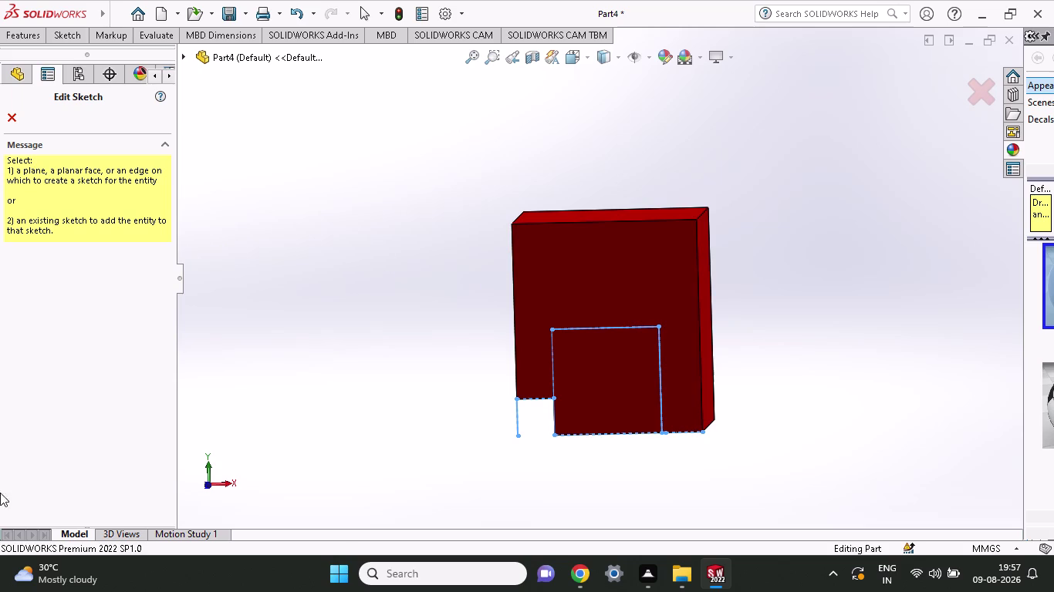
Orbit the block to inspect the corner notch from the side and underneath.
middle_drag(851, 356, 872, 354)
middle_click(873, 354)
middle_click(873, 363)
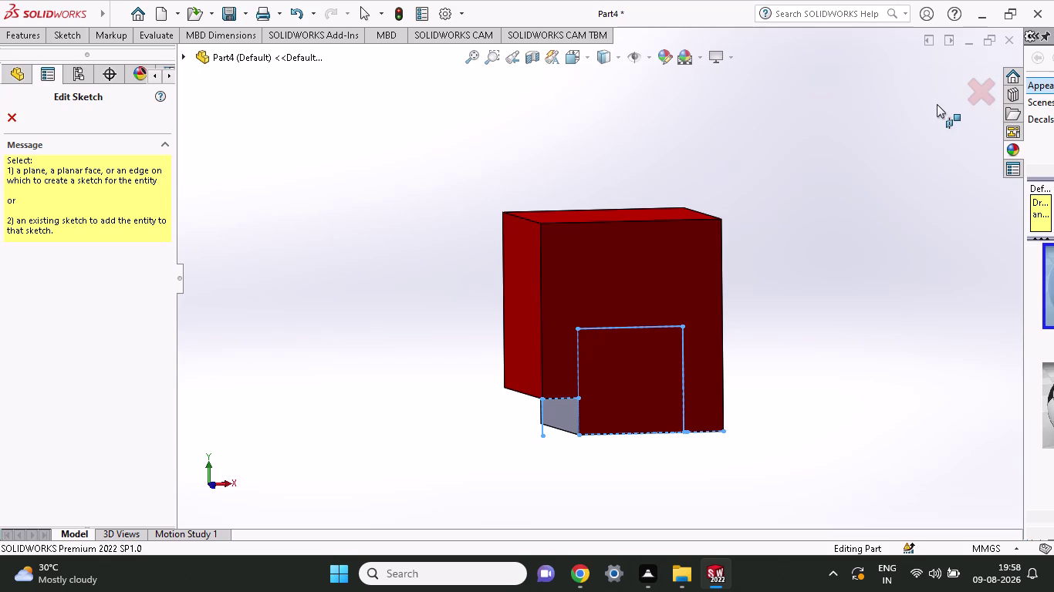
middle_drag(915, 101, 1004, 119)
scroll(up, 3)
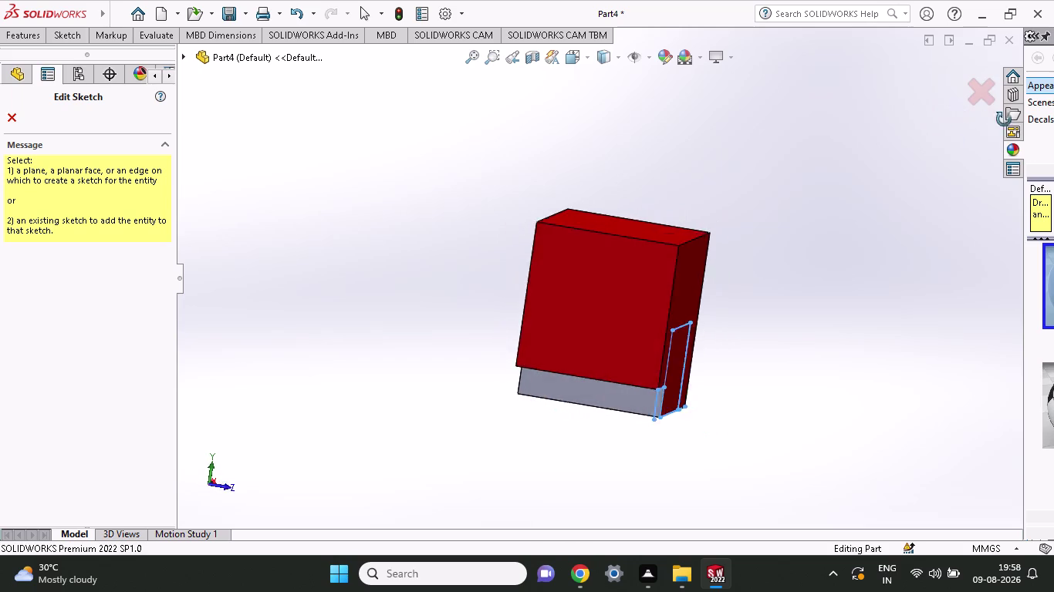
middle_drag(1004, 119, 908, 187)
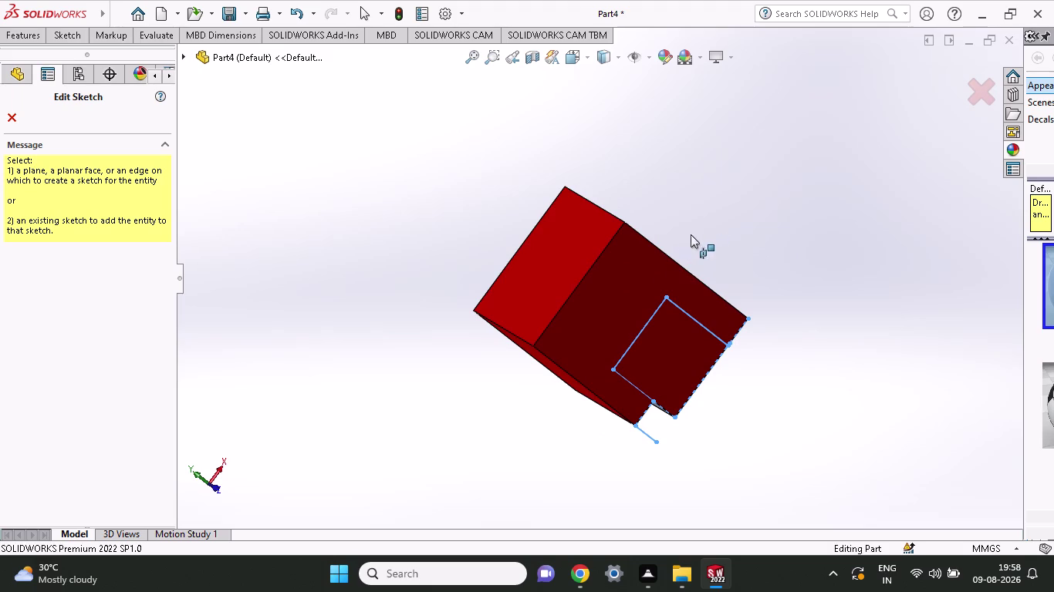
middle_drag(721, 206, 751, 133)
middle_drag(540, 236, 543, 210)
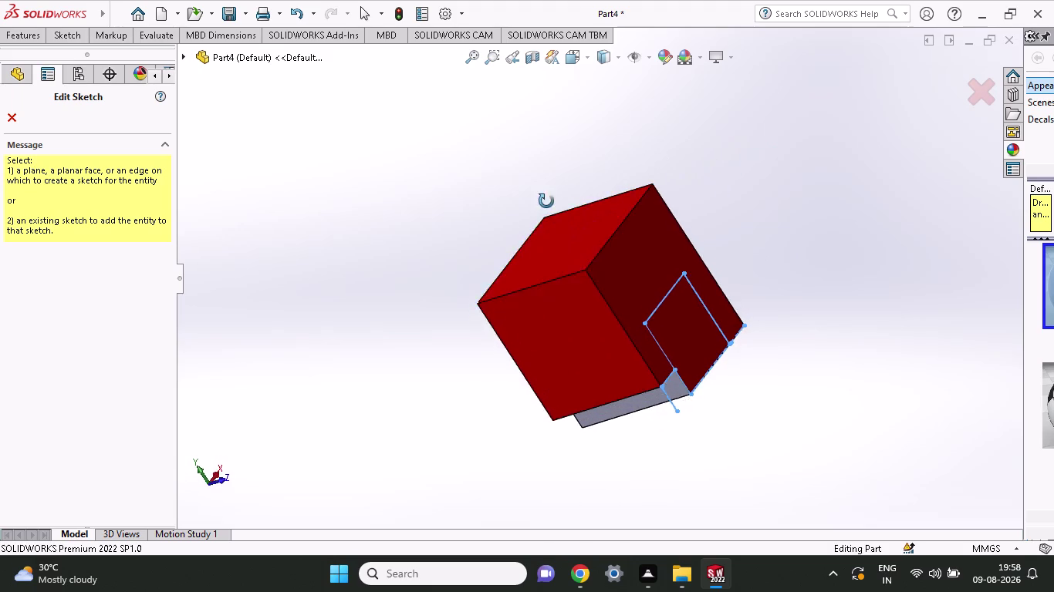
middle_drag(543, 210, 441, 186)
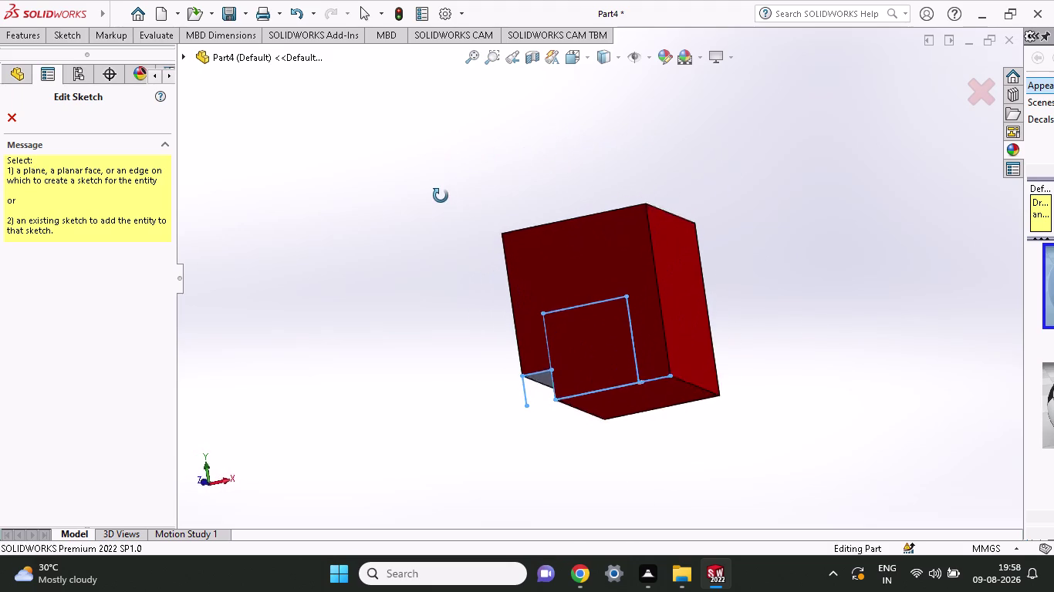
middle_drag(440, 186, 444, 226)
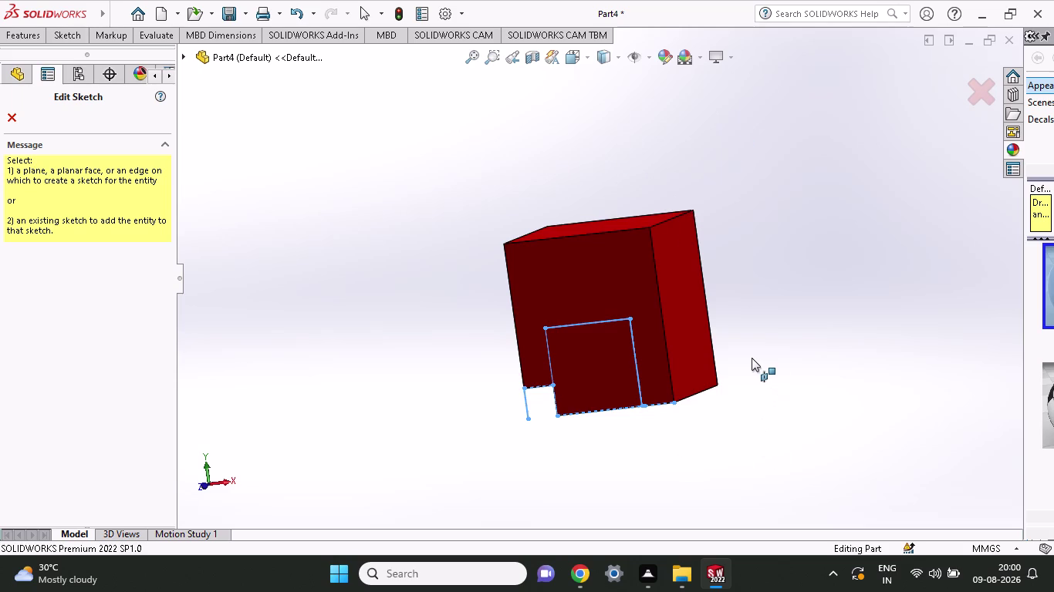
Return to a near-front view and cancel the pending Edit Sketch.
middle_drag(752, 358, 845, 308)
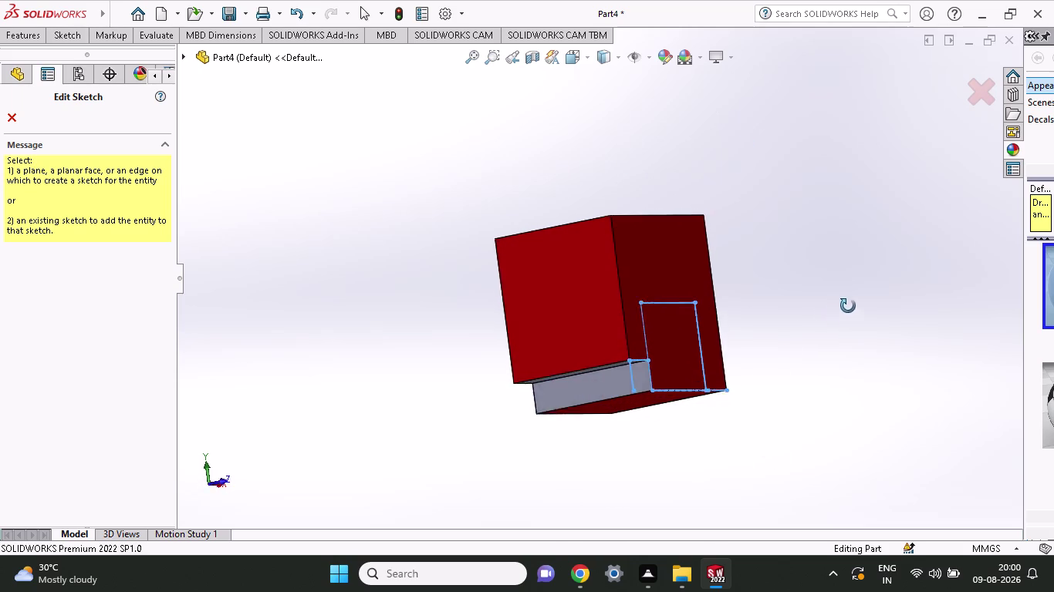
middle_drag(845, 308, 878, 292)
middle_drag(844, 303, 755, 354)
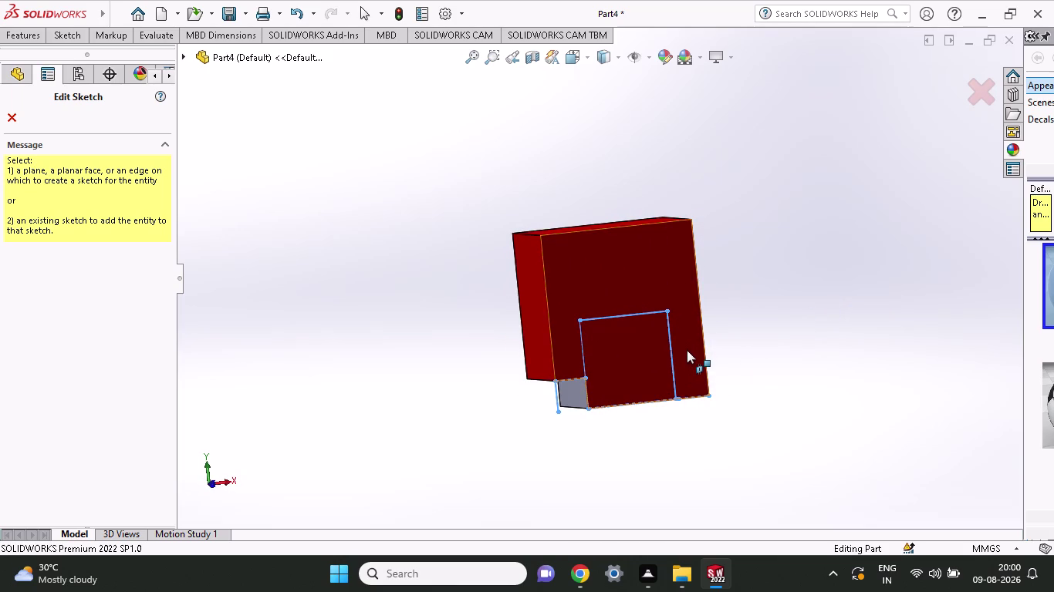
middle_drag(782, 339, 774, 340)
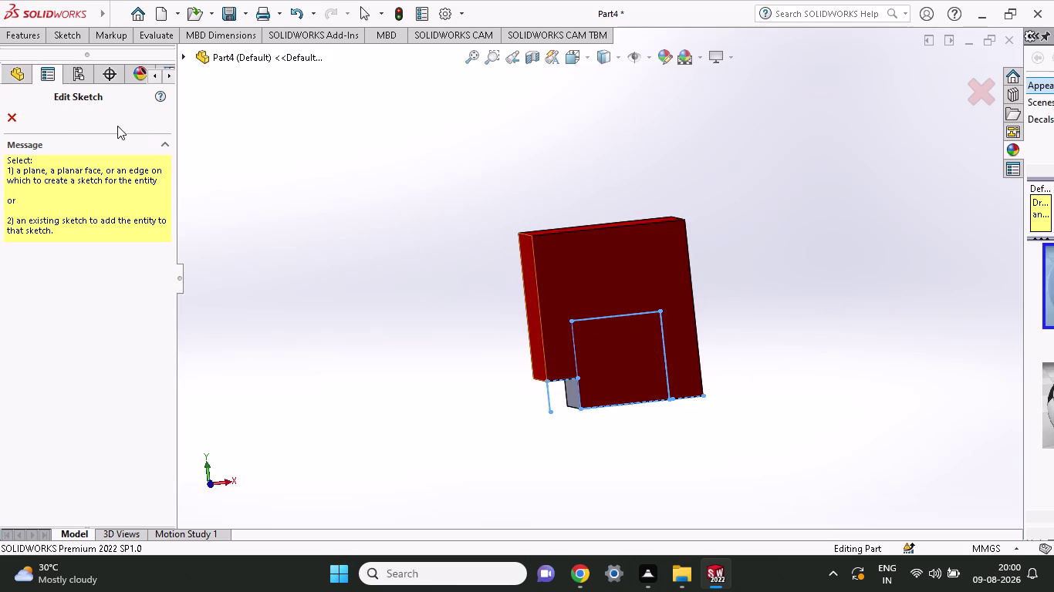
click(20, 118)
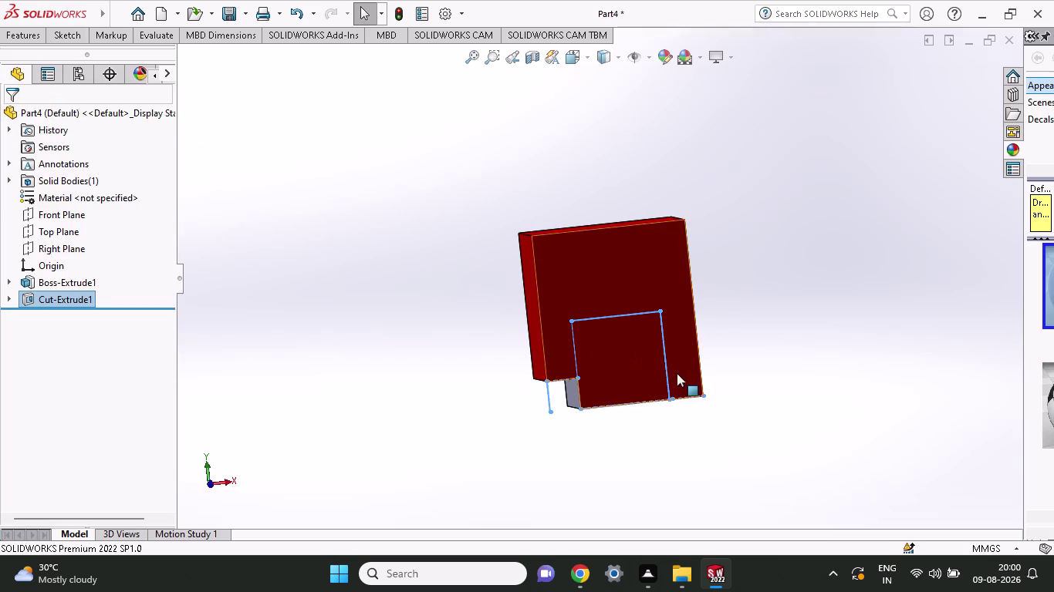
Sketch on the block's front face and start a line at its bottom-right corner.
click(677, 373)
click(746, 328)
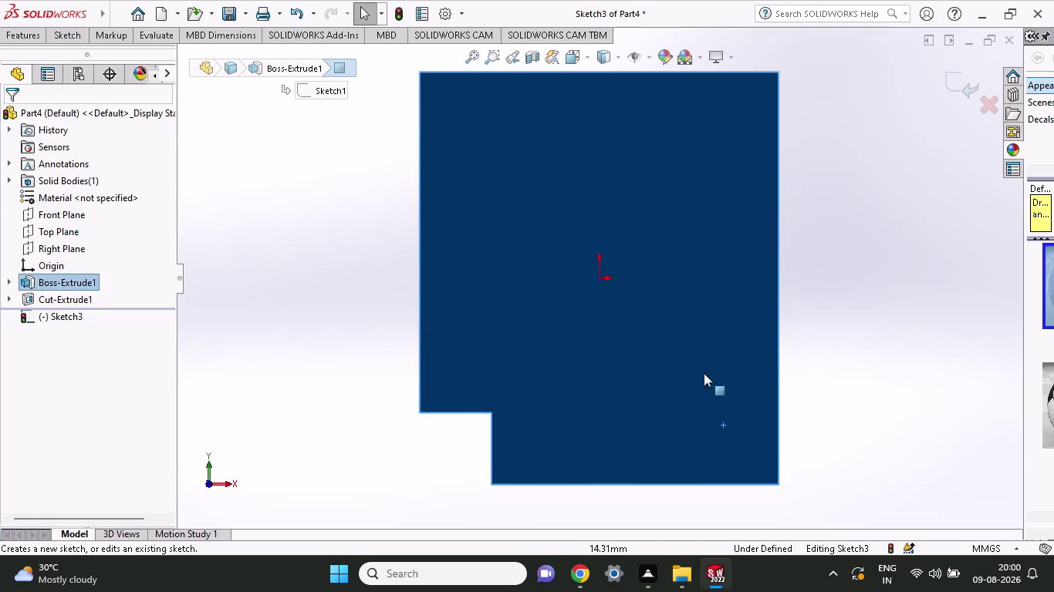
click(75, 35)
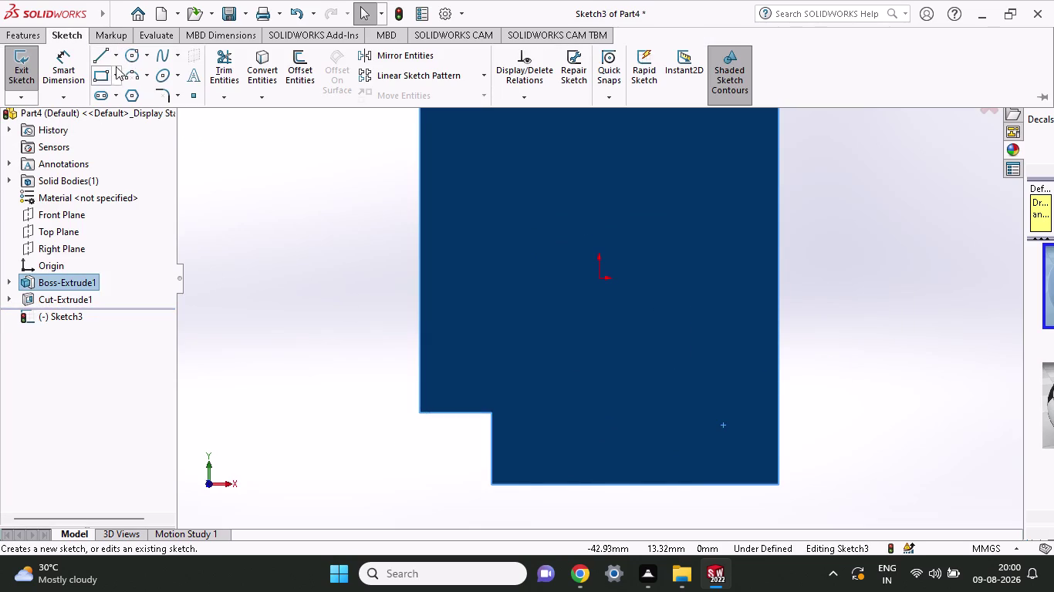
click(101, 50)
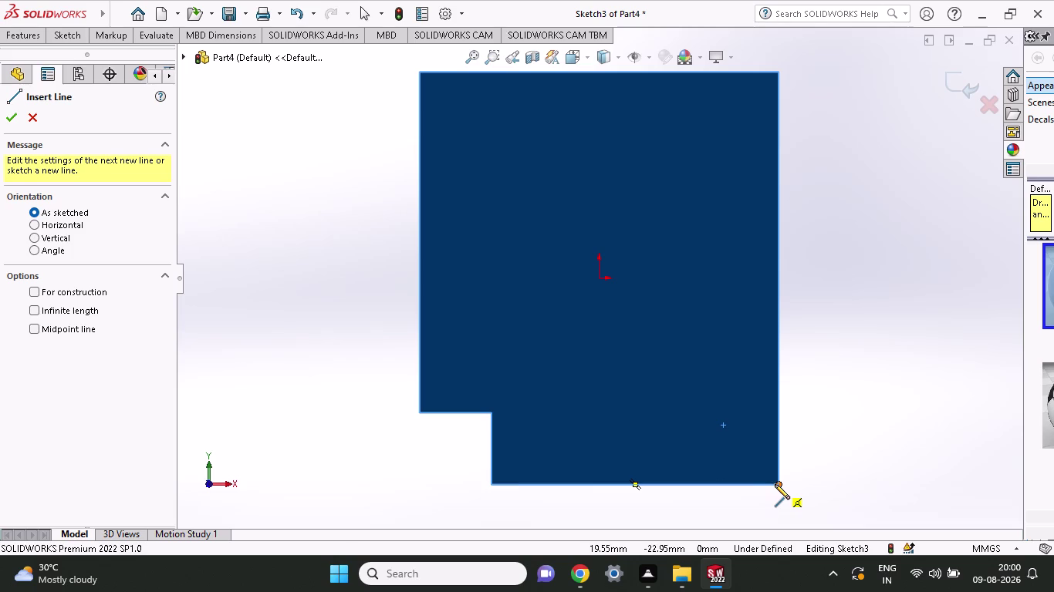
click(775, 484)
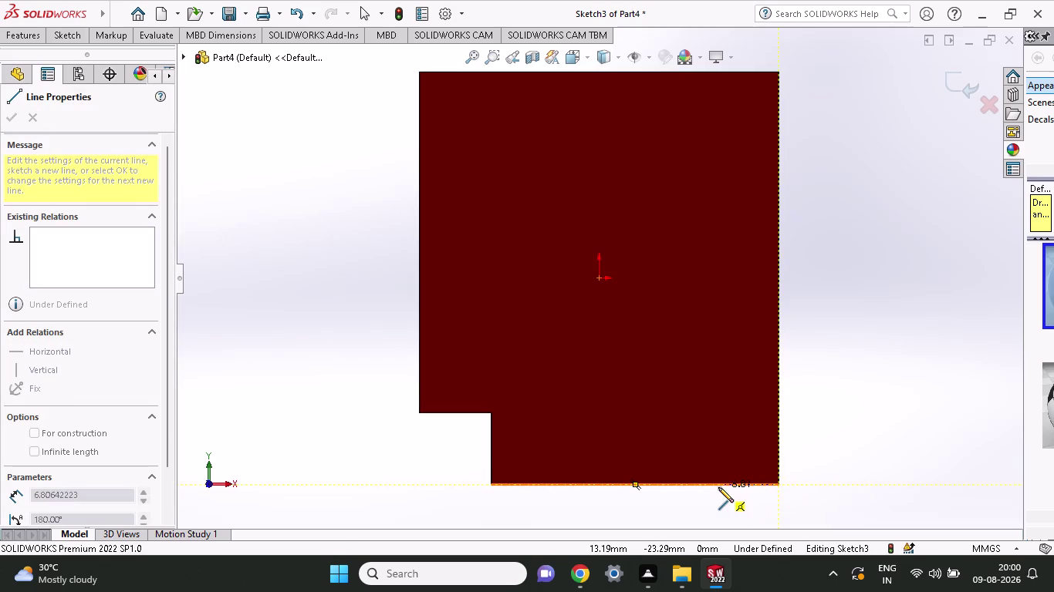
Draw a short line leftward along the bottom edge from the right corner.
click(719, 483)
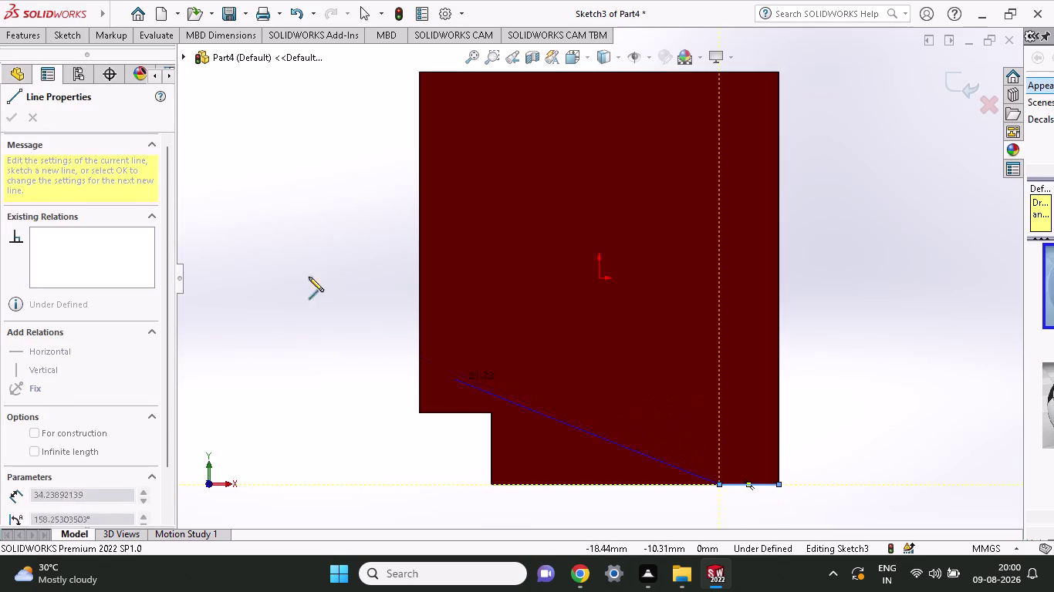
click(69, 37)
click(61, 67)
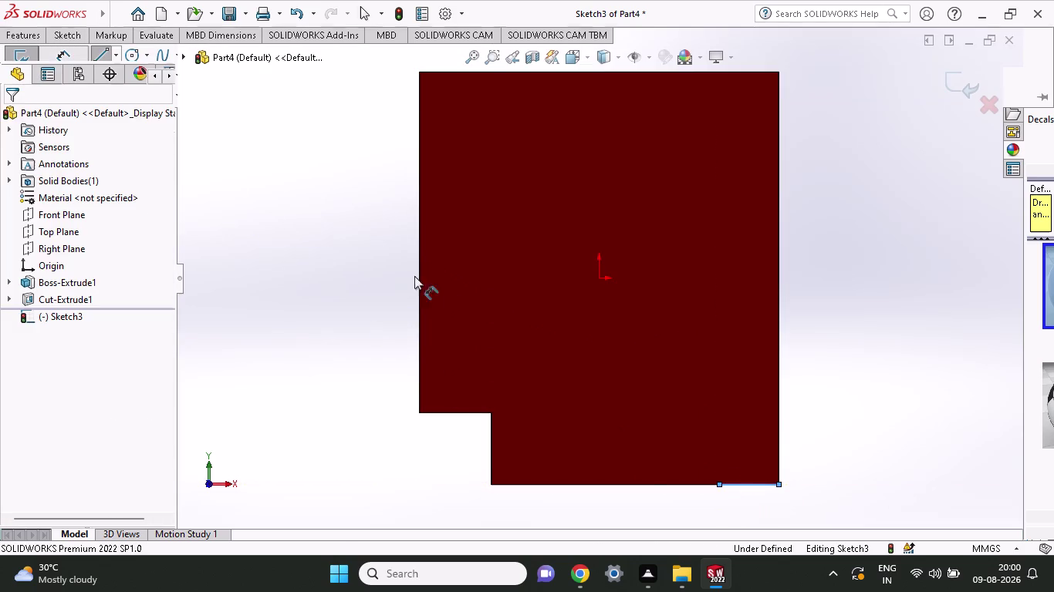
Dimension the short bottom line to 8 mm.
click(717, 482)
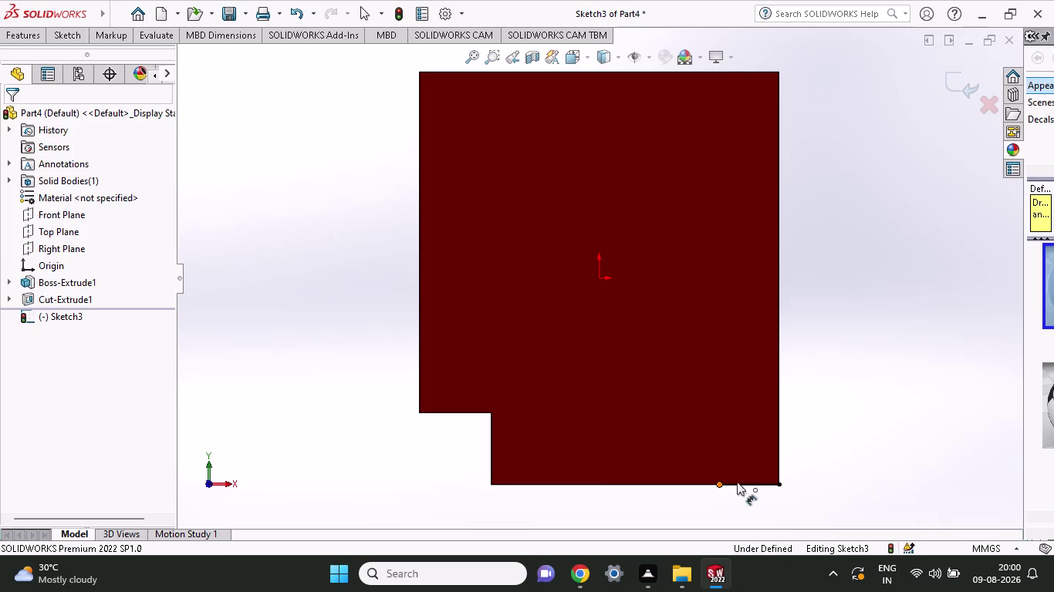
click(776, 483)
click(772, 513)
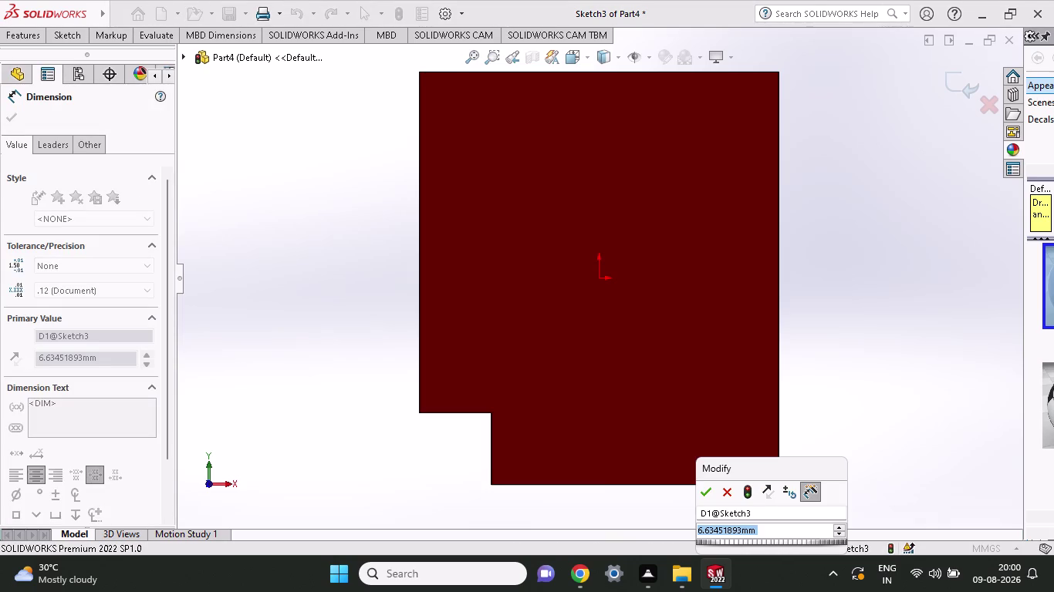
key(8)
key(Return)
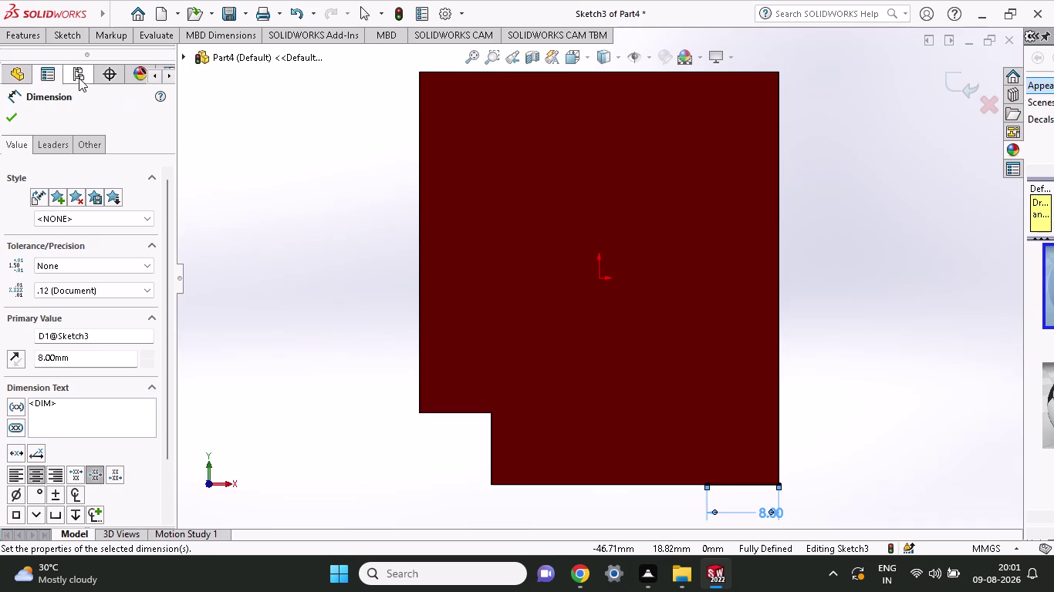
click(64, 42)
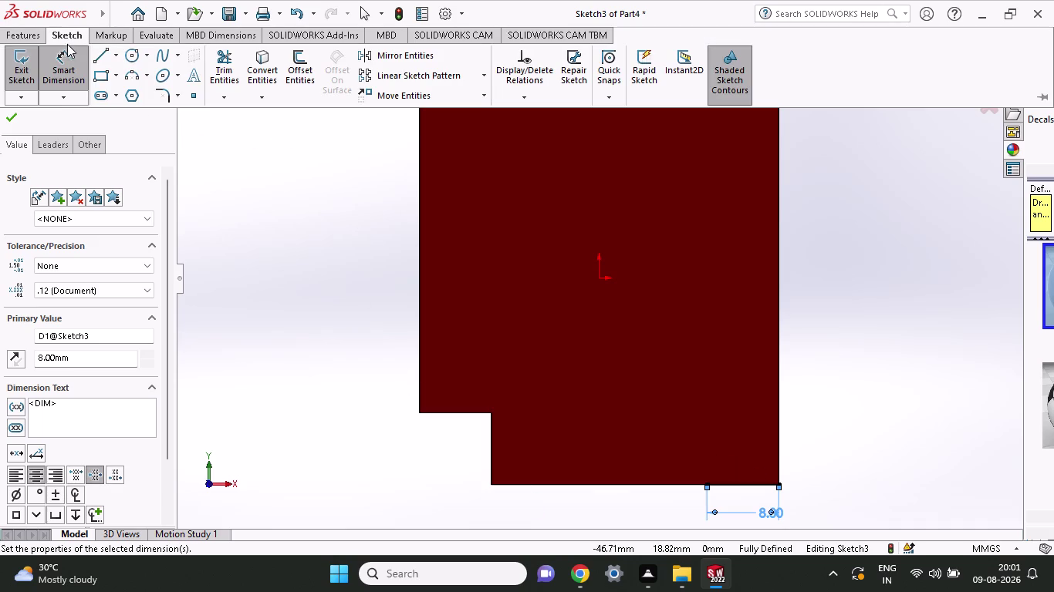
click(91, 53)
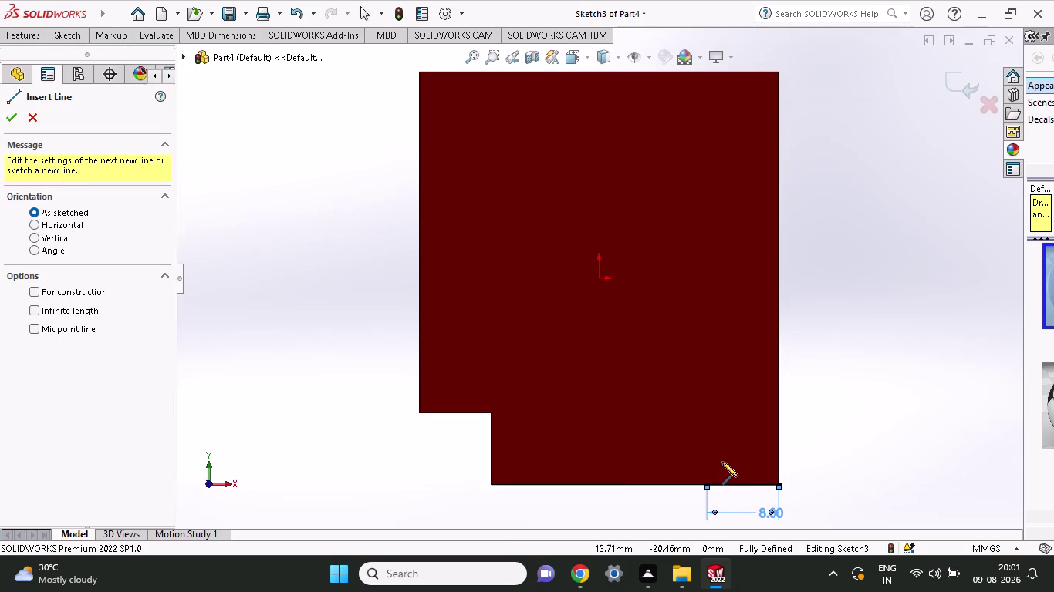
Draw the square's left vertical side and its top edge to the block's right edge.
click(707, 482)
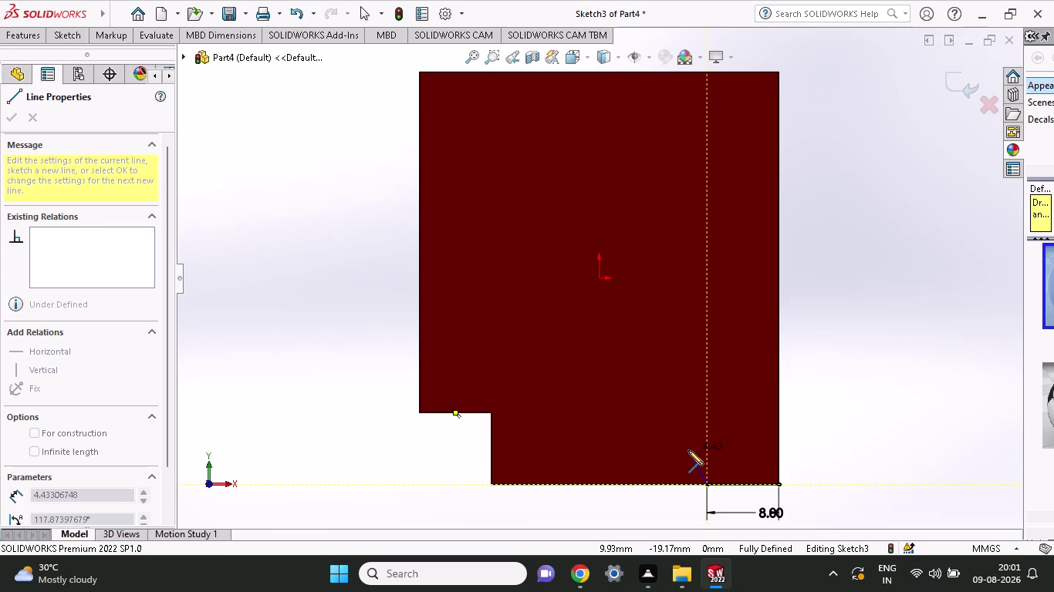
click(710, 415)
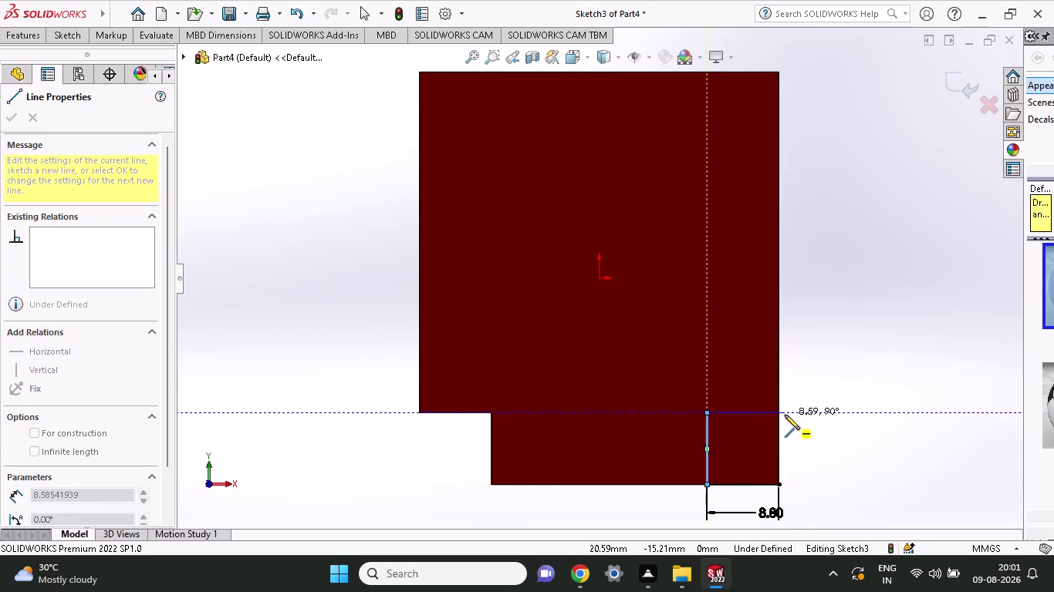
click(779, 415)
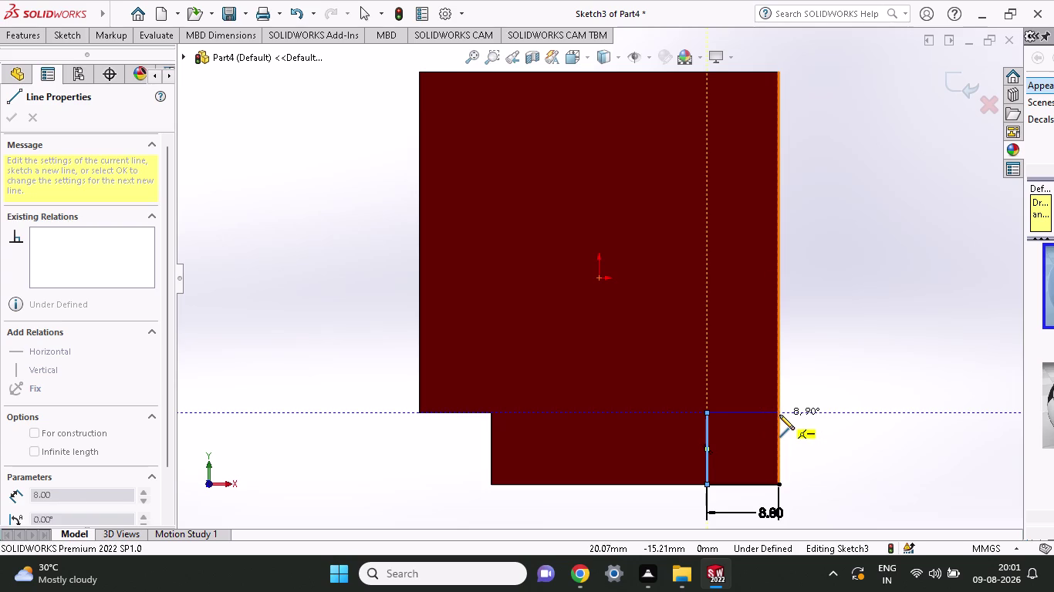
right_click(813, 430)
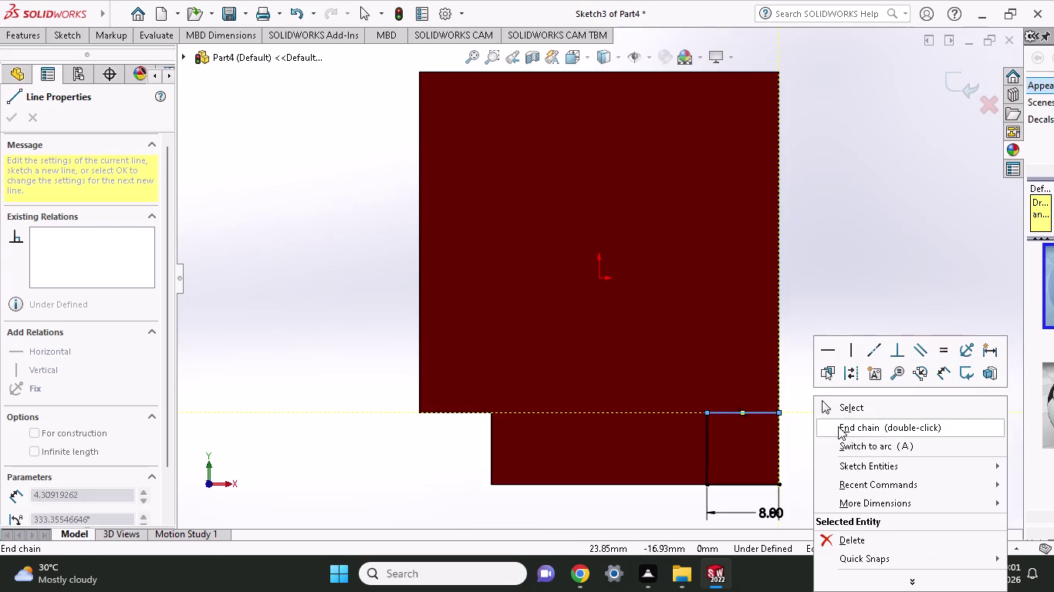
click(836, 413)
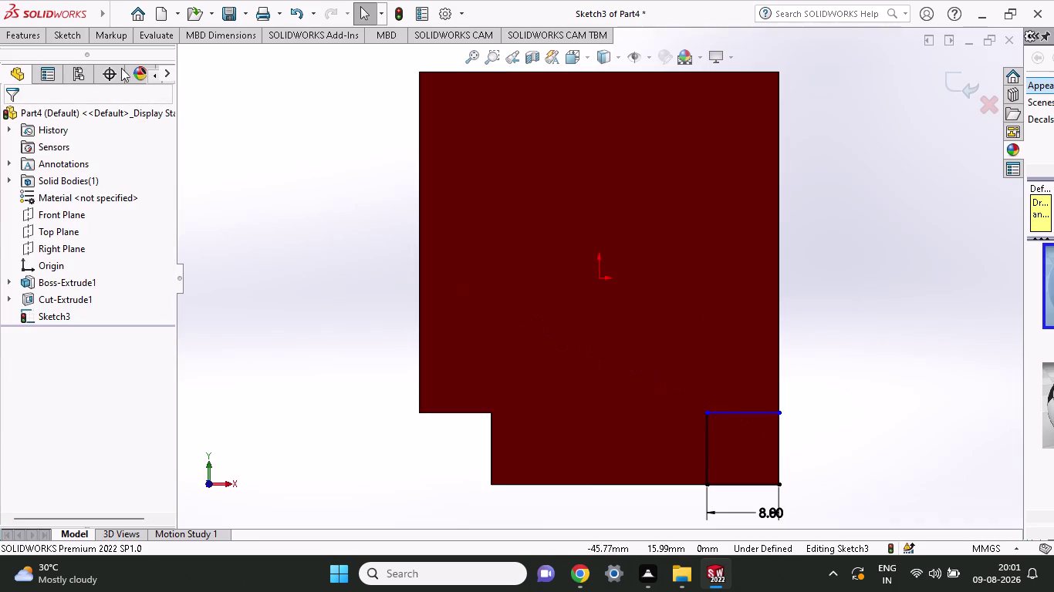
click(84, 38)
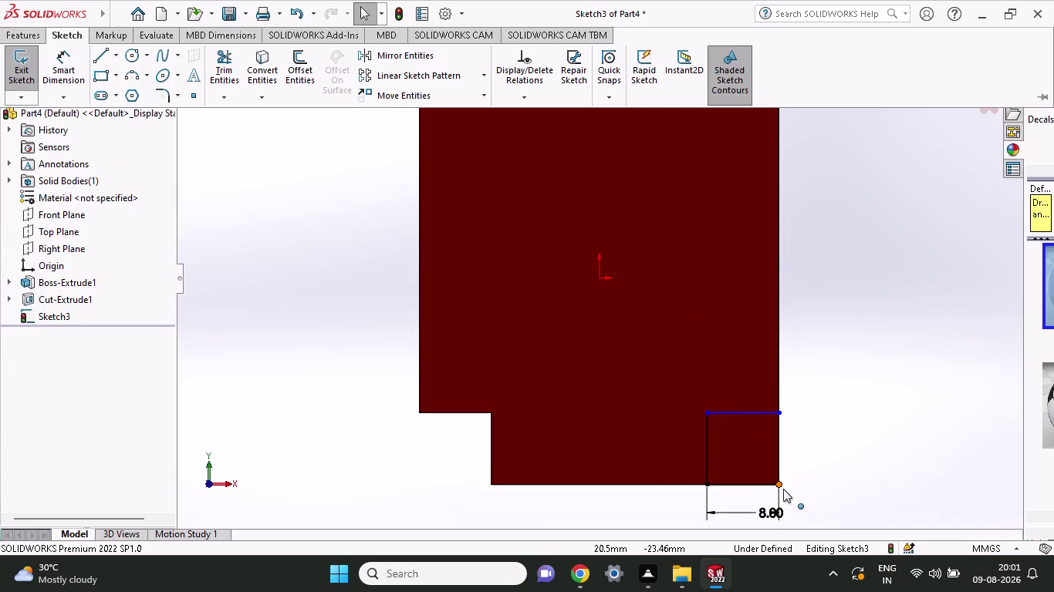
click(106, 61)
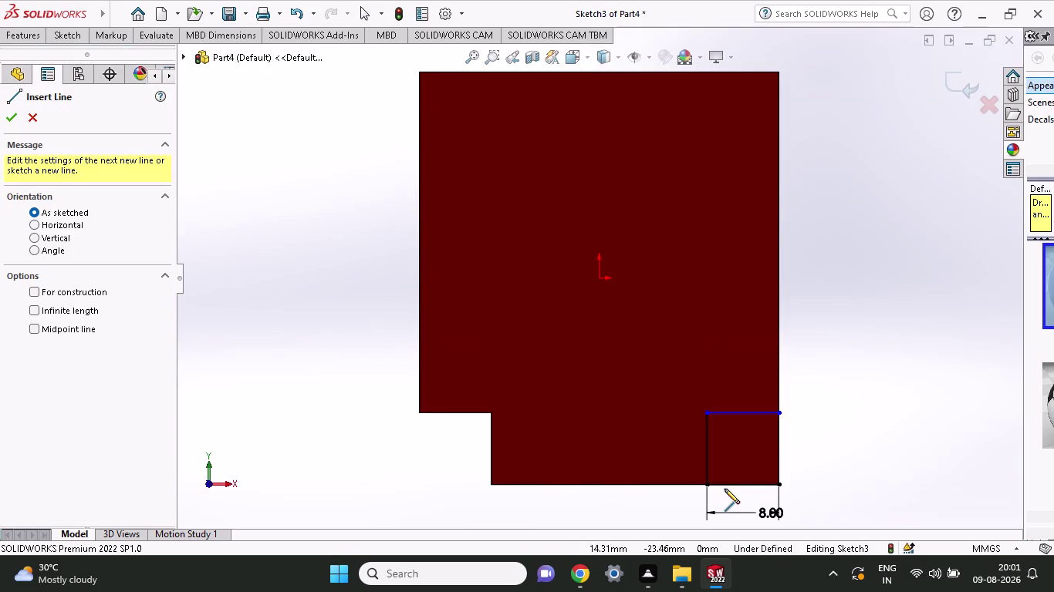
Close the square with a right vertical line along the block's edge.
click(776, 486)
click(779, 412)
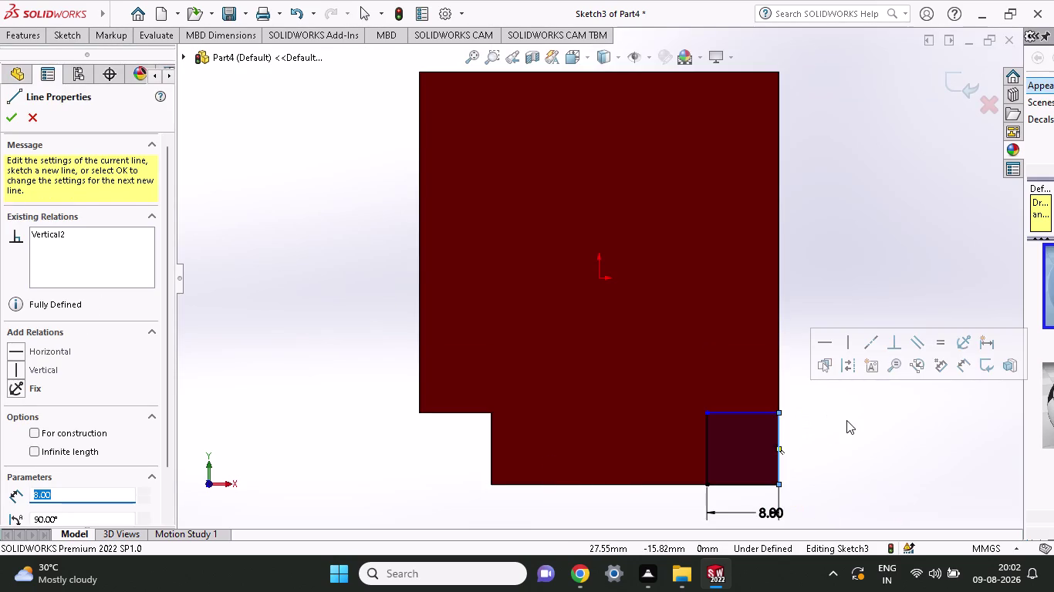
click(86, 40)
click(55, 69)
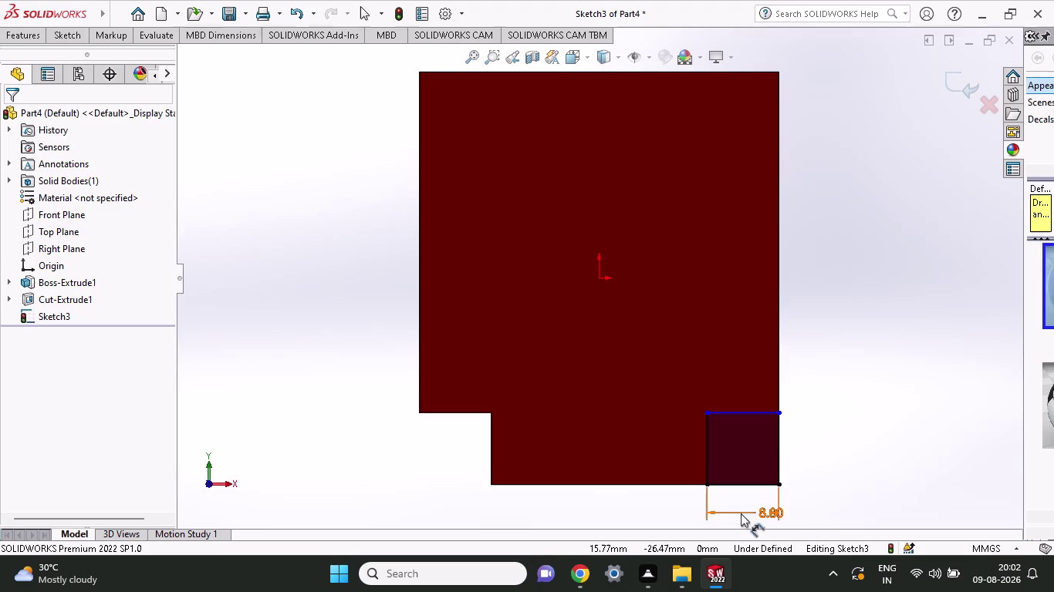
click(776, 486)
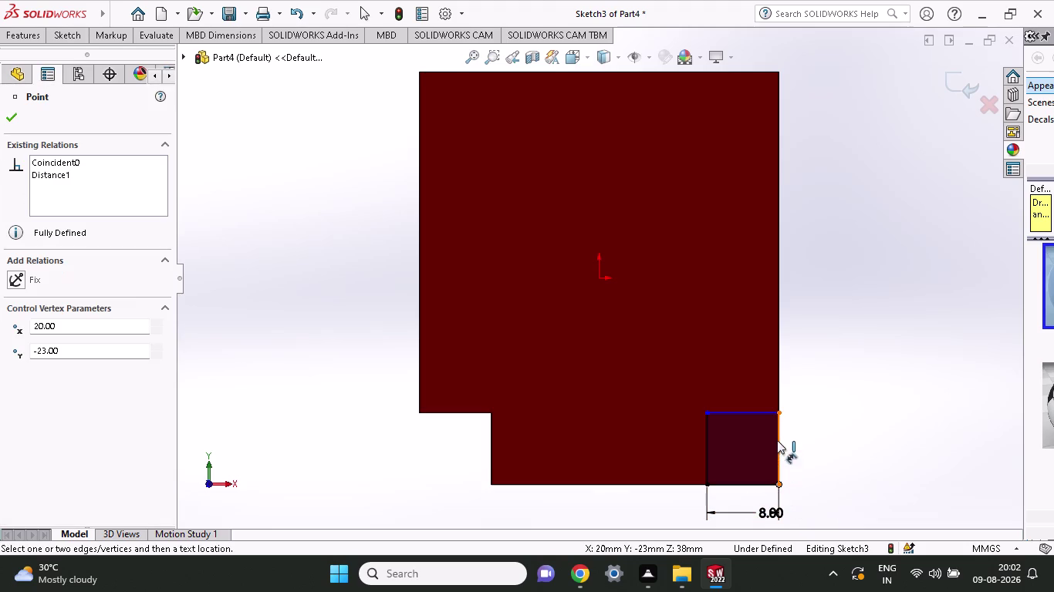
Dimension the corner square's right side to 8 mm high, fully defining Sketch3.
click(776, 414)
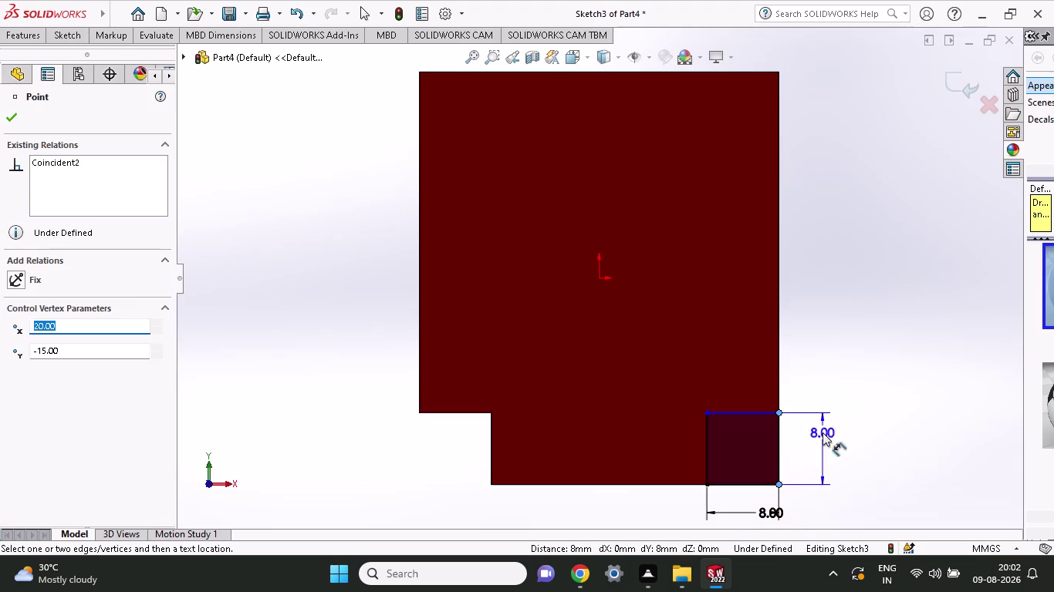
click(821, 461)
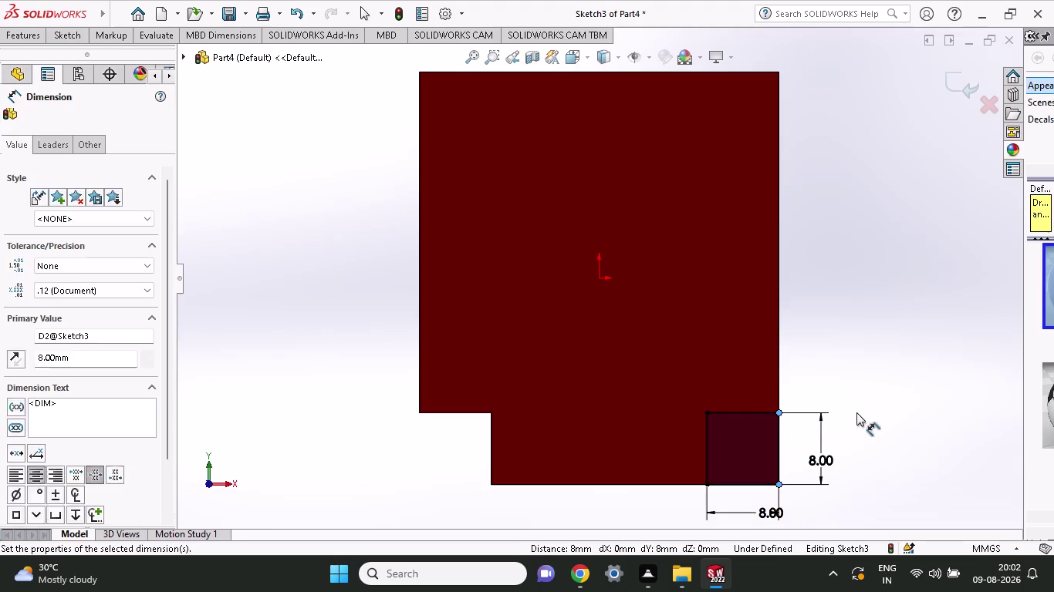
click(753, 442)
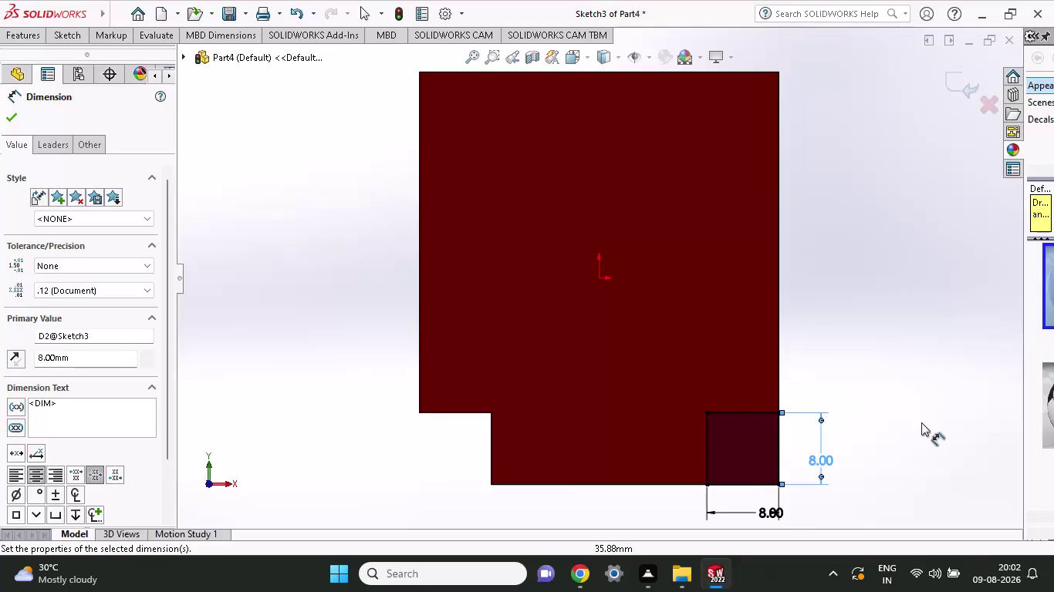
click(33, 44)
click(34, 34)
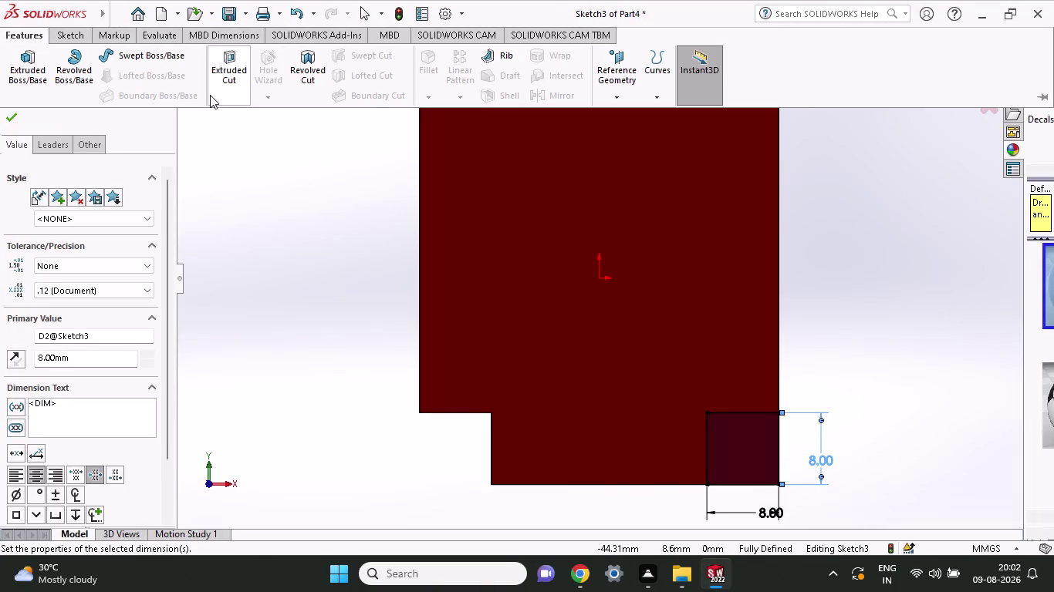
Extrude-cut the 8 mm corner square Through All, creating Cut-Extrude2.
click(219, 67)
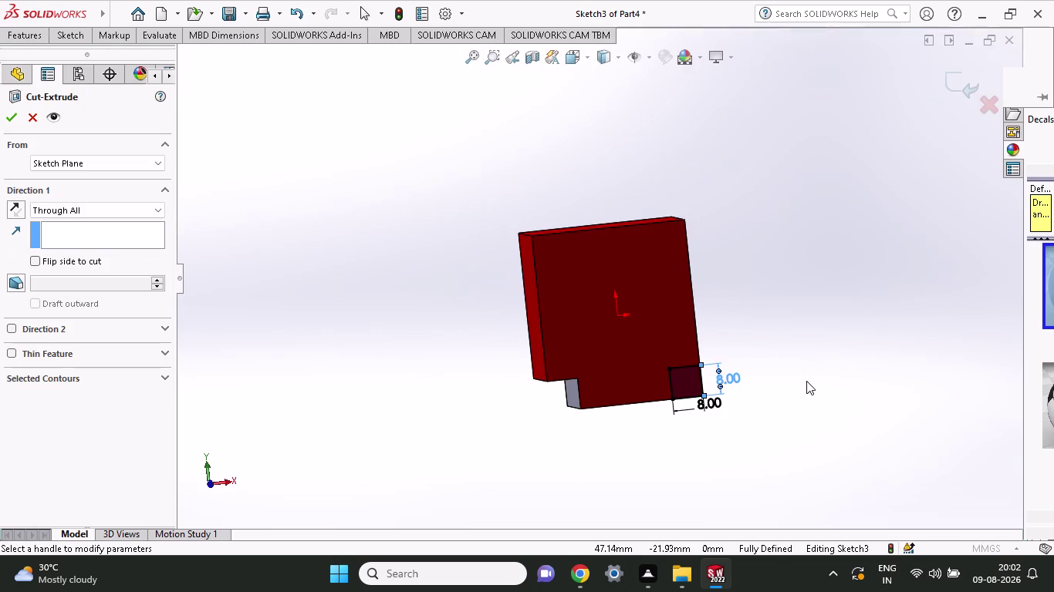
middle_drag(806, 378, 653, 445)
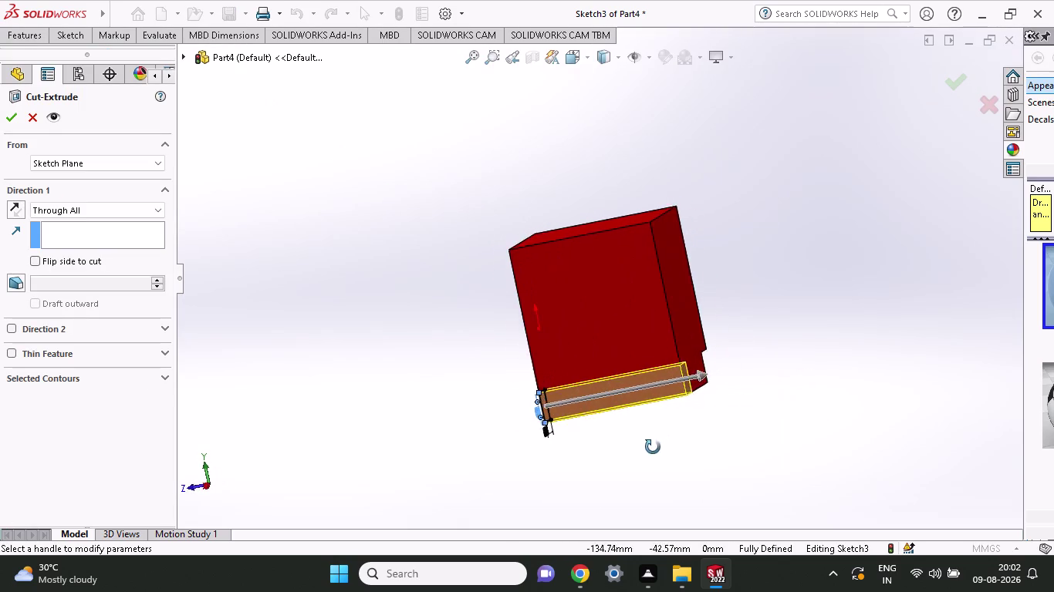
middle_drag(653, 445, 649, 451)
scroll(up, 3)
drag(667, 371, 872, 348)
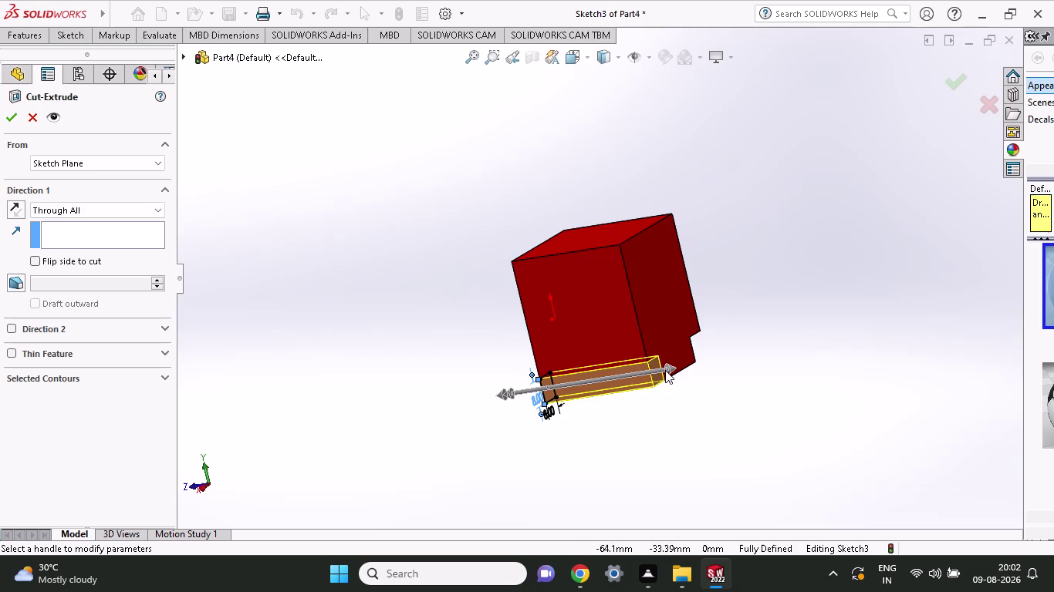
drag(665, 370, 882, 368)
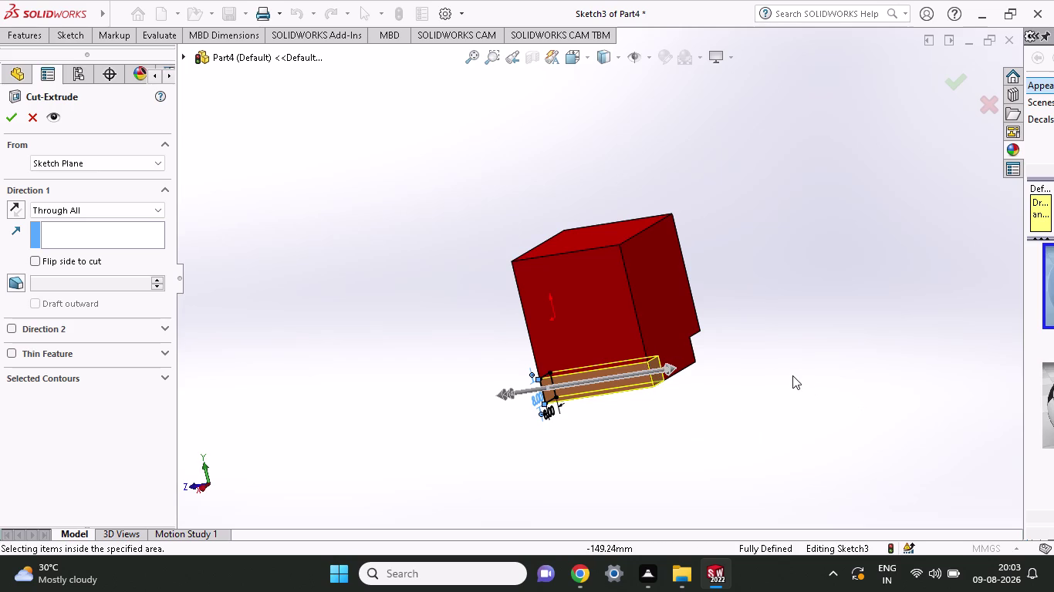
middle_drag(810, 367, 957, 333)
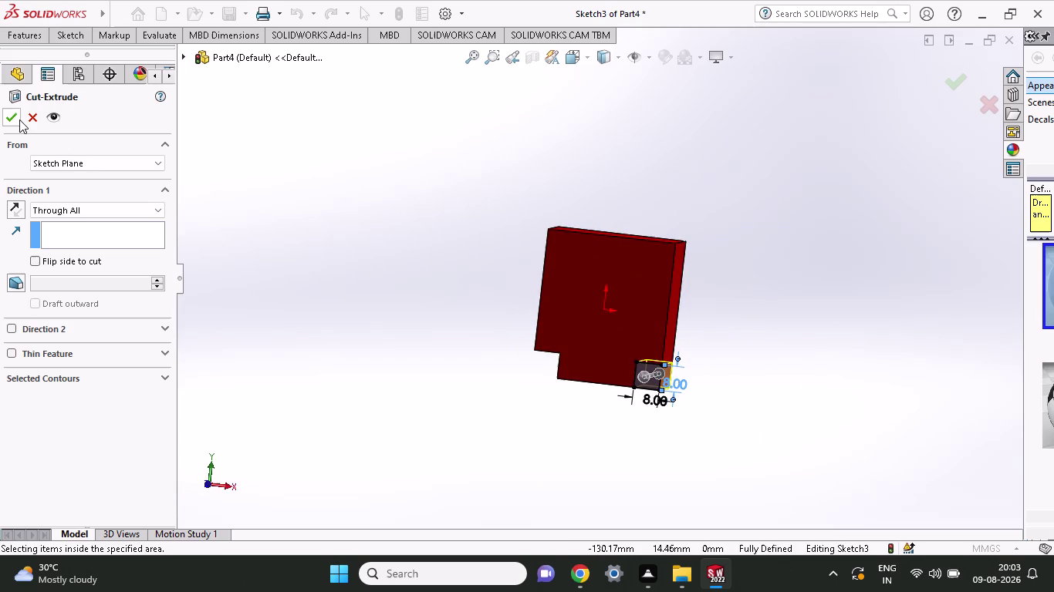
click(20, 120)
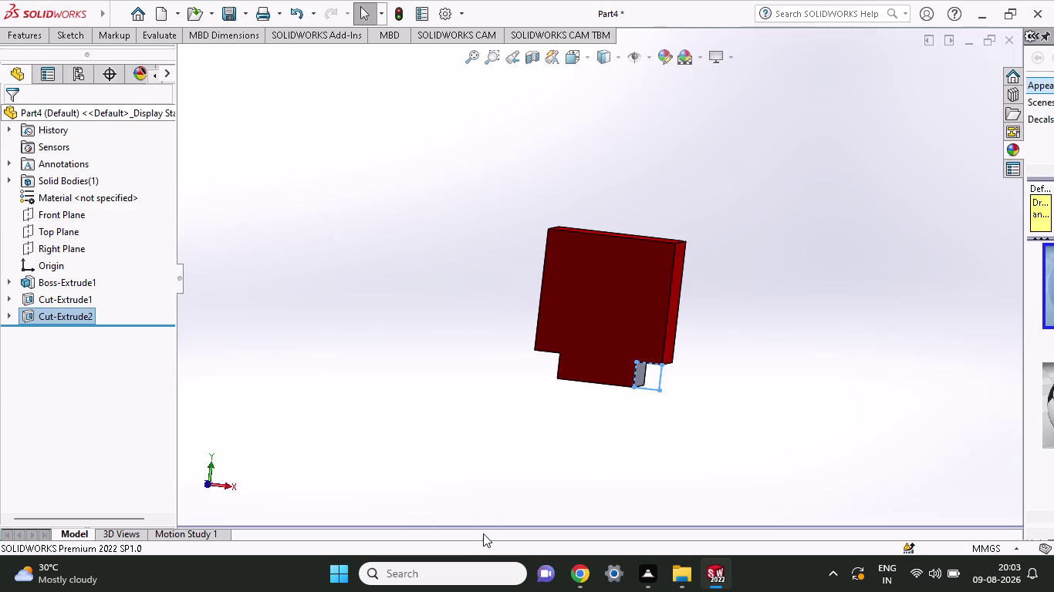
middle_drag(671, 423, 672, 414)
scroll(up, 3)
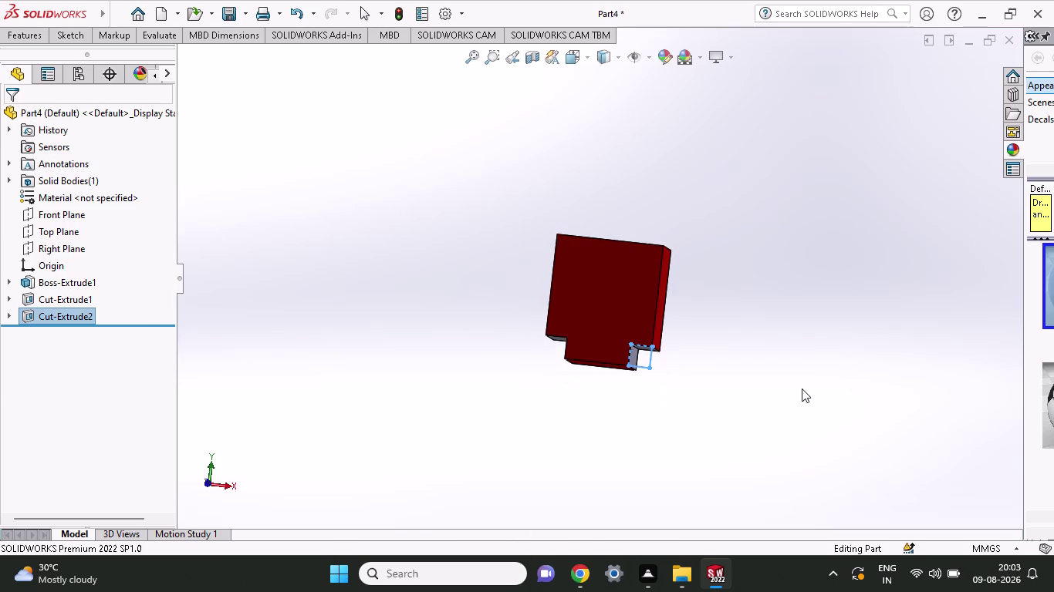
middle_drag(802, 389, 801, 390)
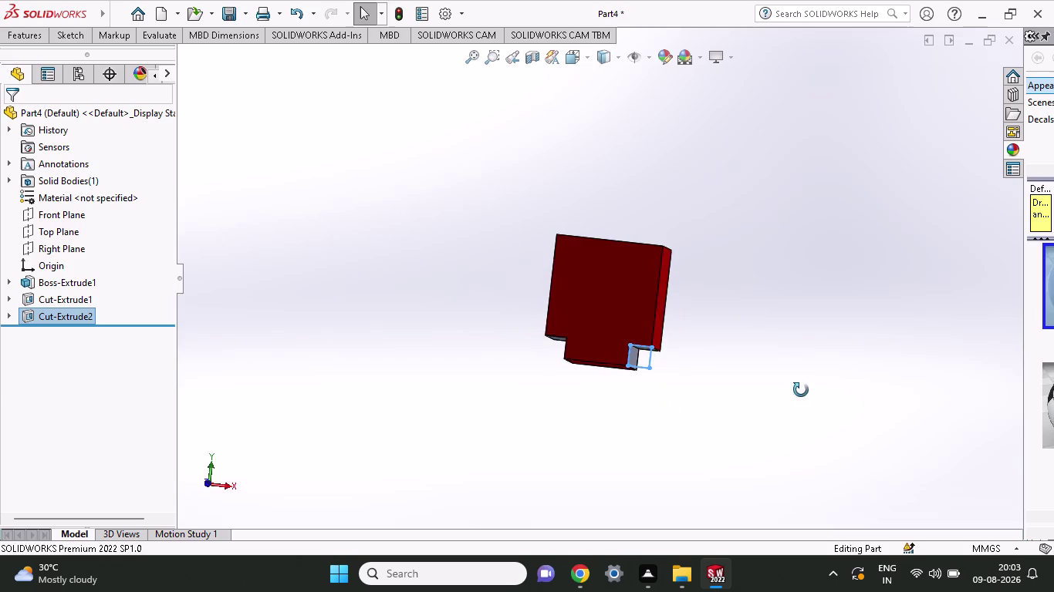
middle_drag(801, 391, 737, 382)
middle_click(737, 381)
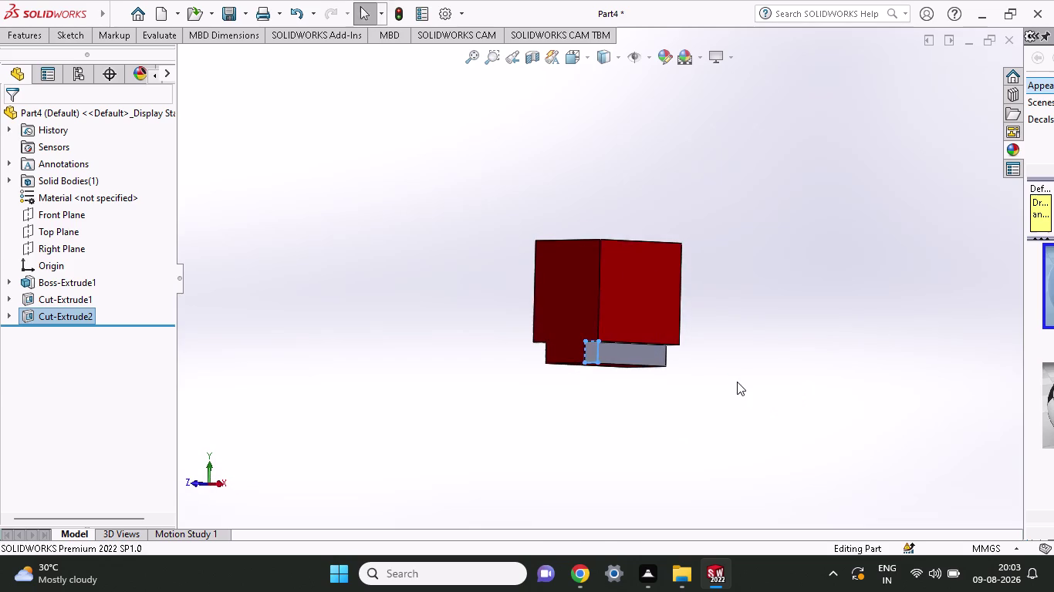
middle_drag(737, 382, 757, 382)
middle_click(758, 382)
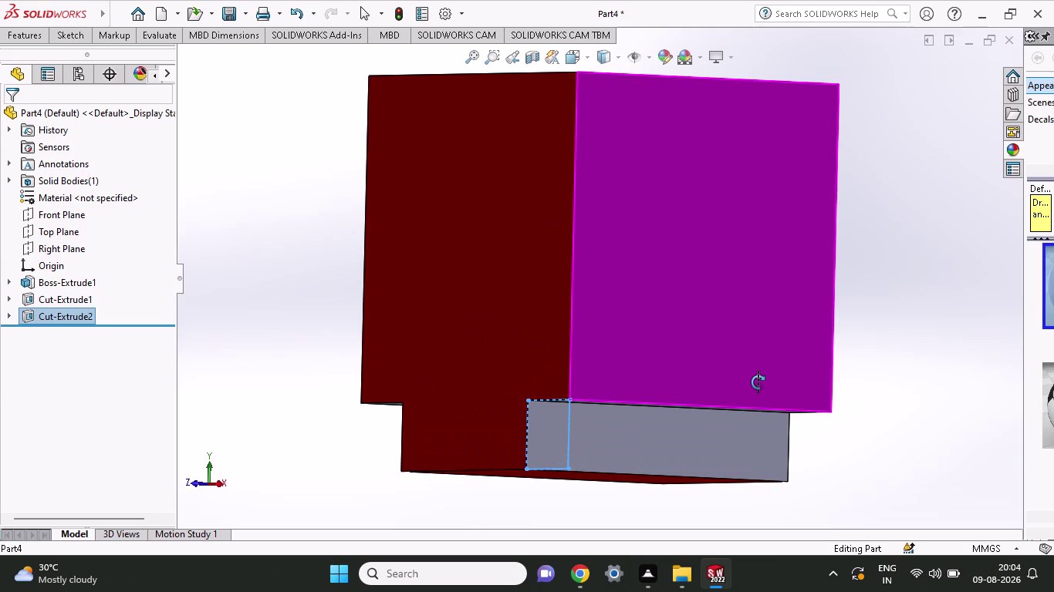
click(896, 443)
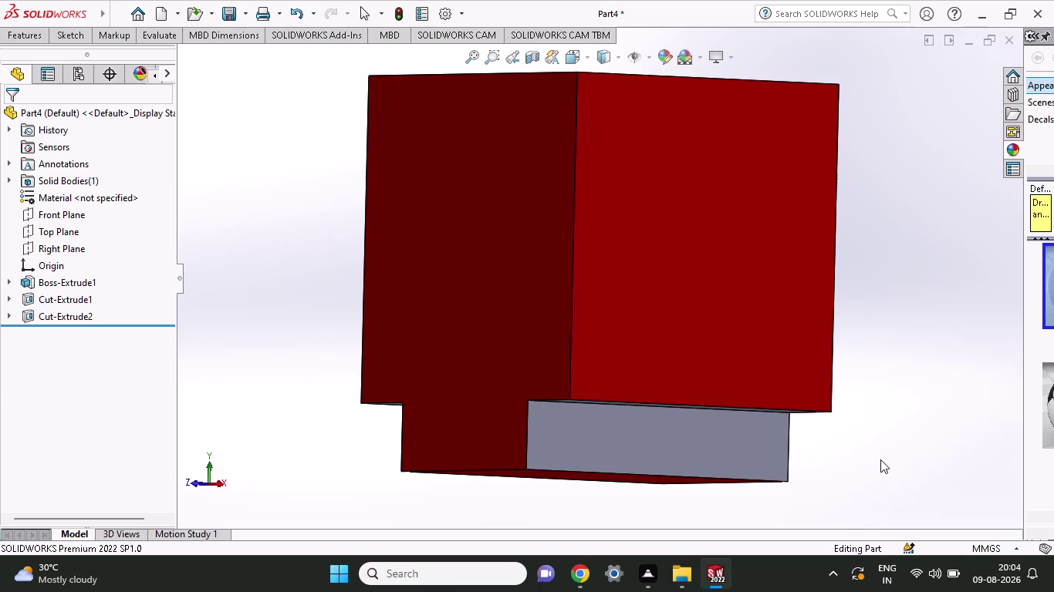
middle_drag(879, 461, 884, 465)
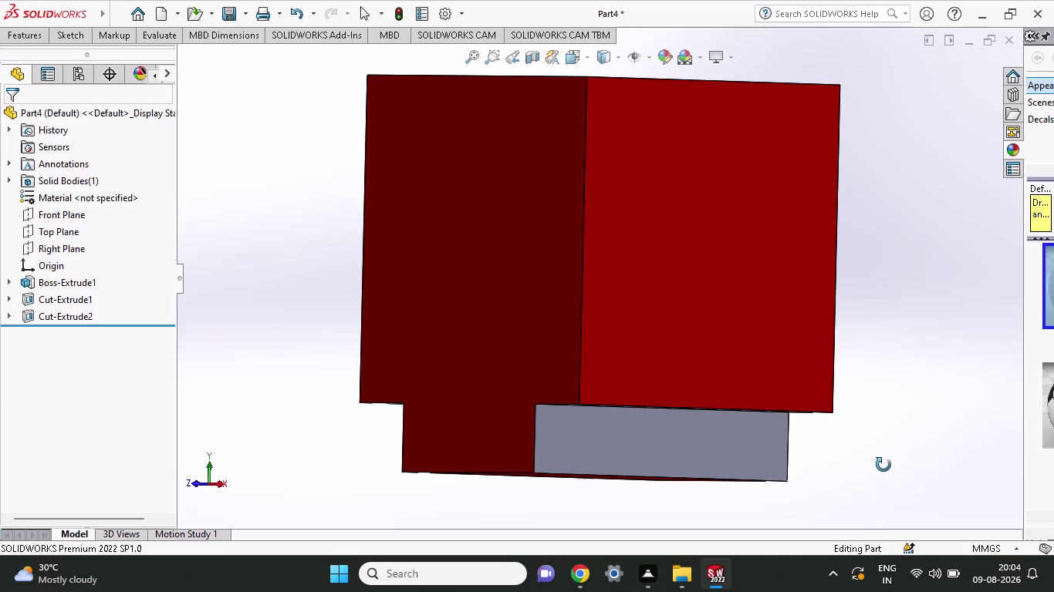
middle_drag(883, 465, 928, 475)
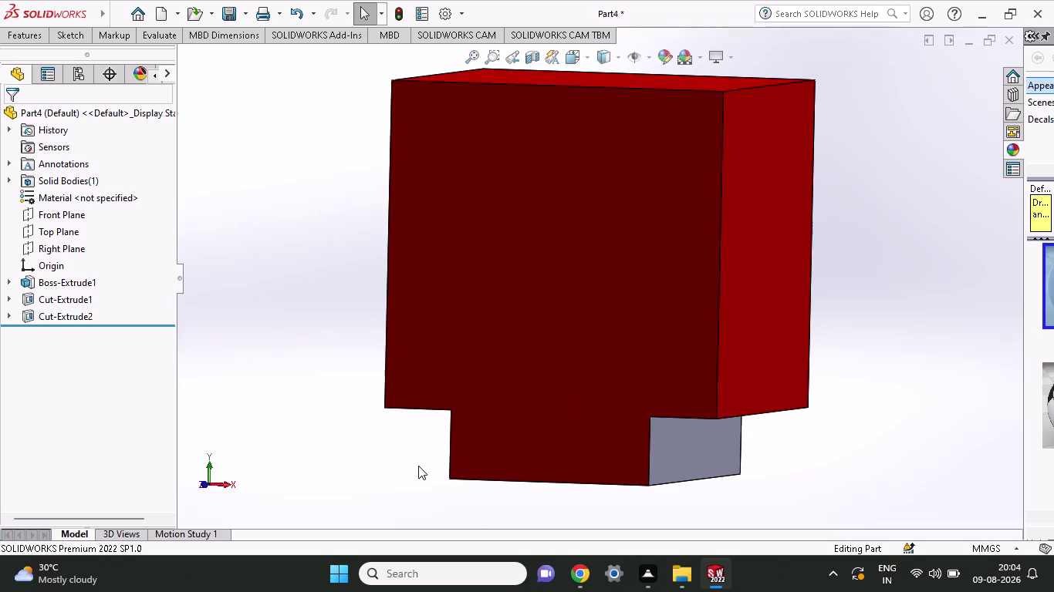
middle_drag(418, 466, 461, 467)
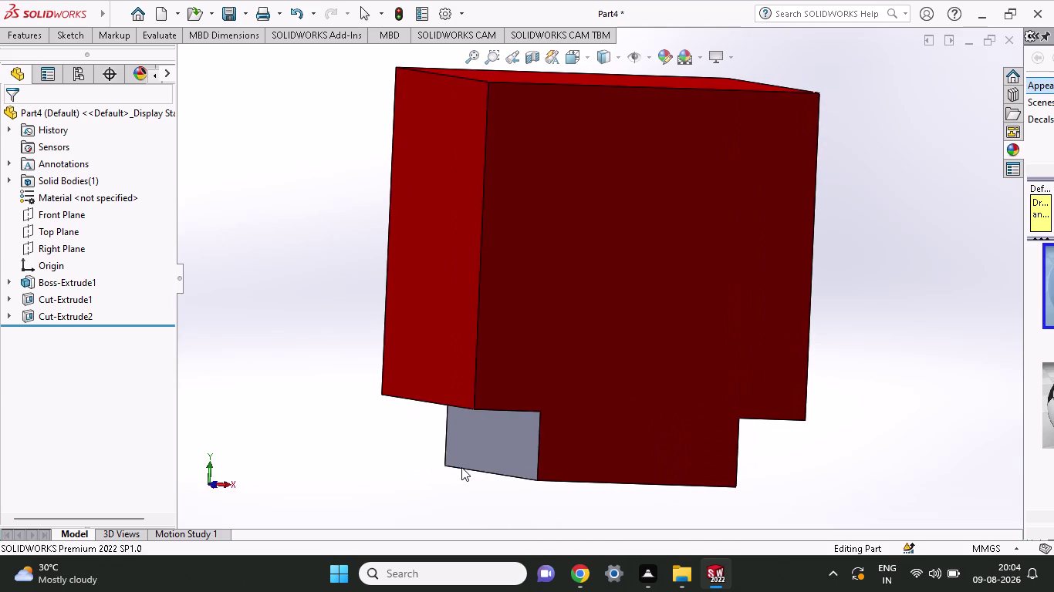
scroll(up, 3)
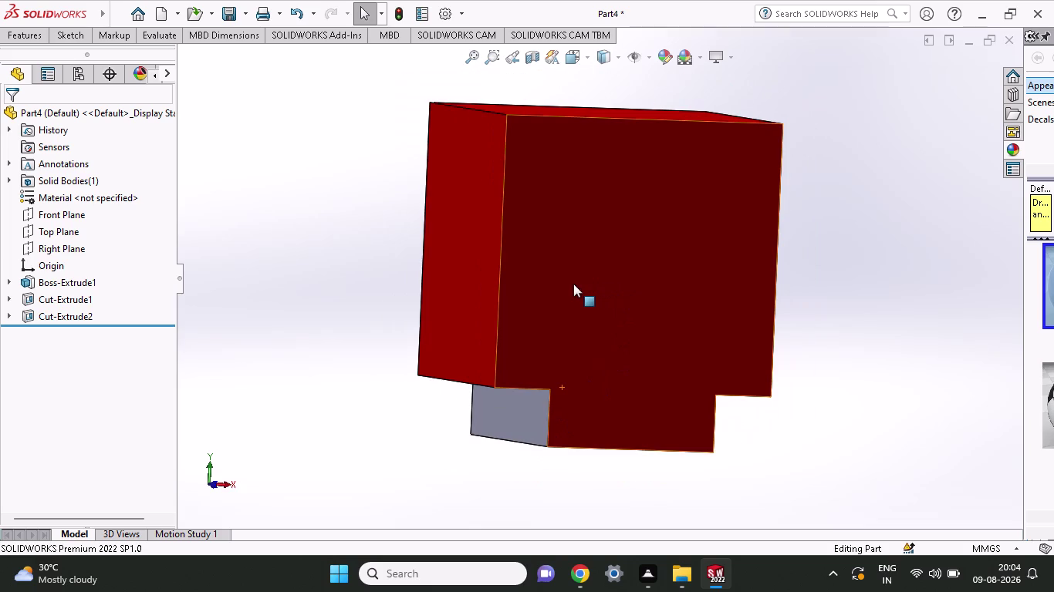
middle_drag(573, 284, 559, 283)
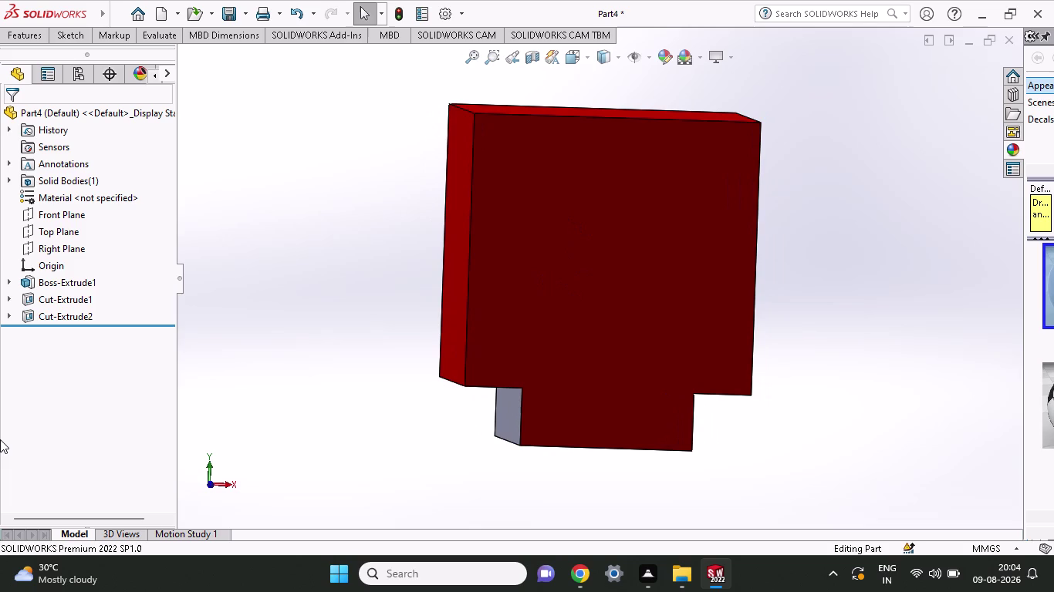
middle_drag(0, 440, 69, 444)
middle_drag(356, 324, 466, 335)
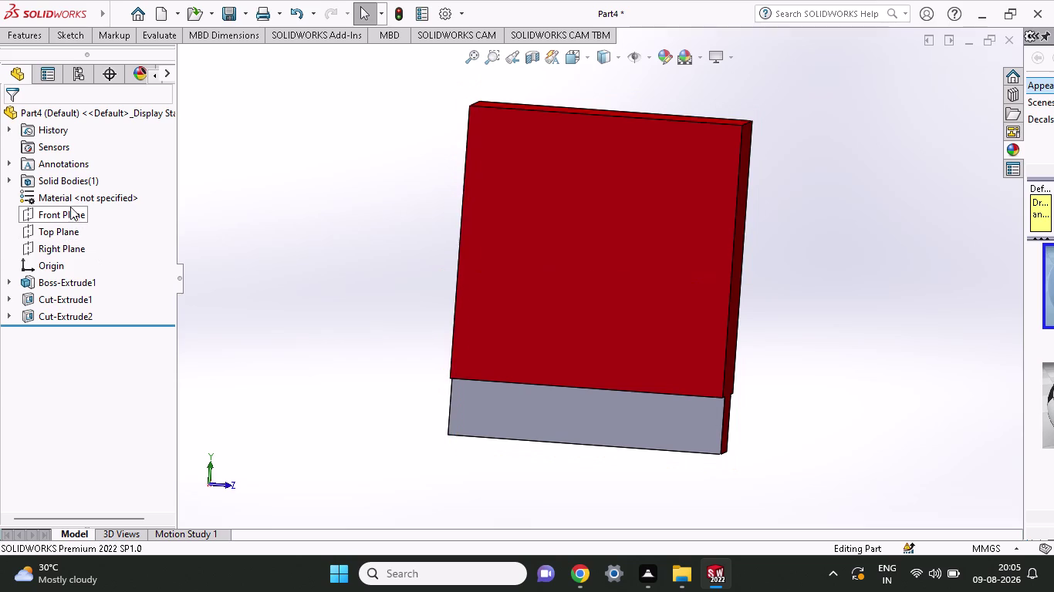
click(70, 247)
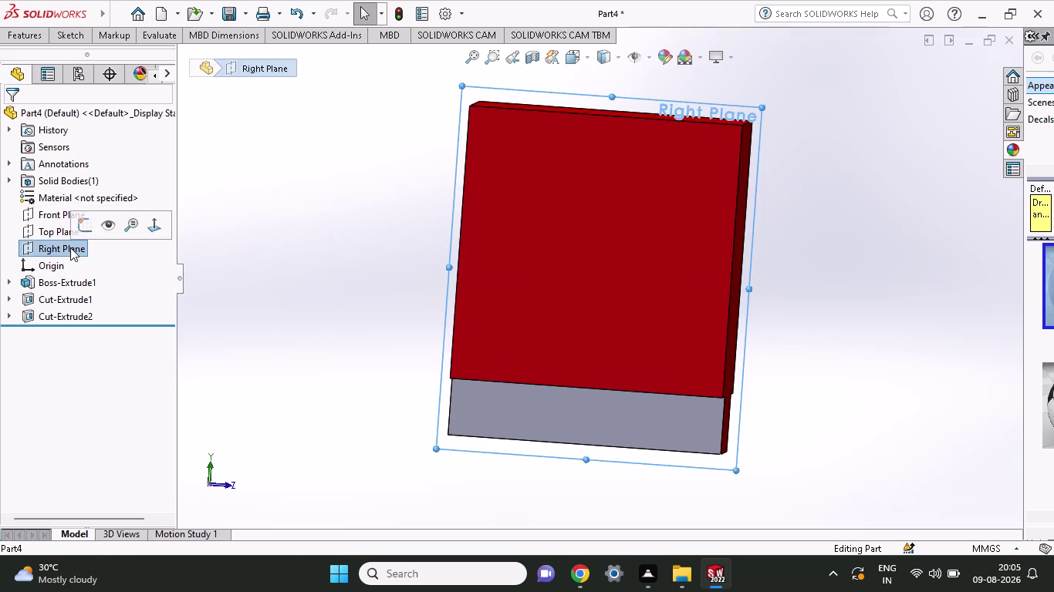
Open a Right Plane sketch and draw a line leftward from the top-edge midpoint.
click(88, 225)
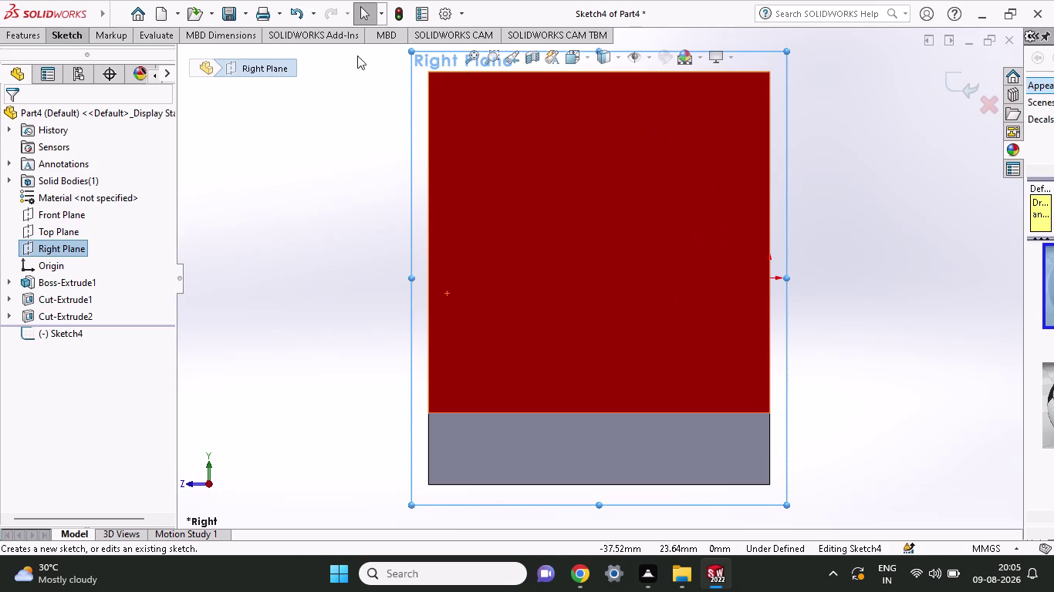
click(75, 36)
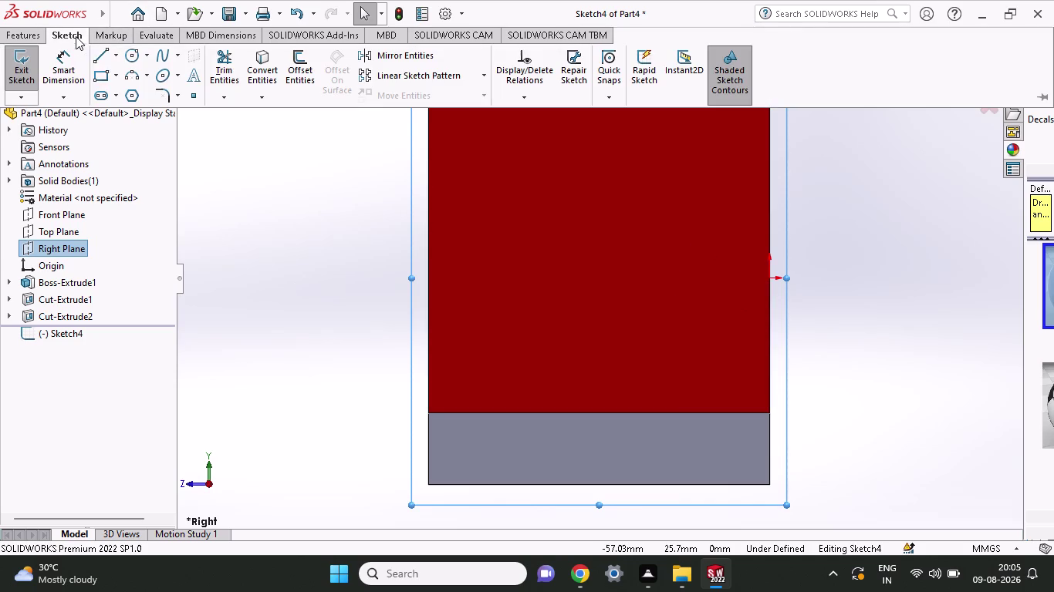
click(96, 60)
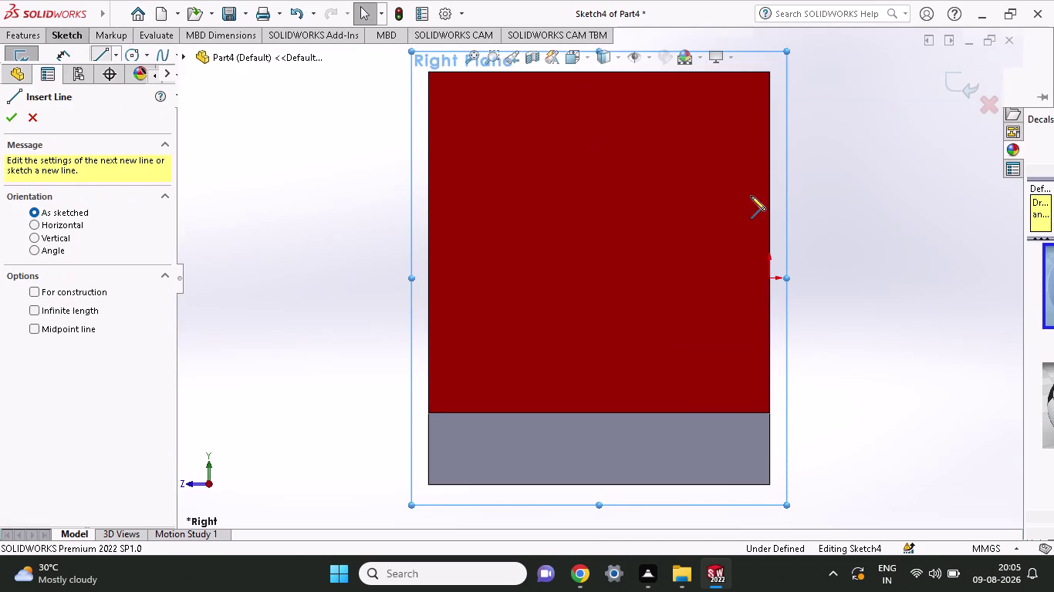
scroll(up, 3)
scroll(down, 3)
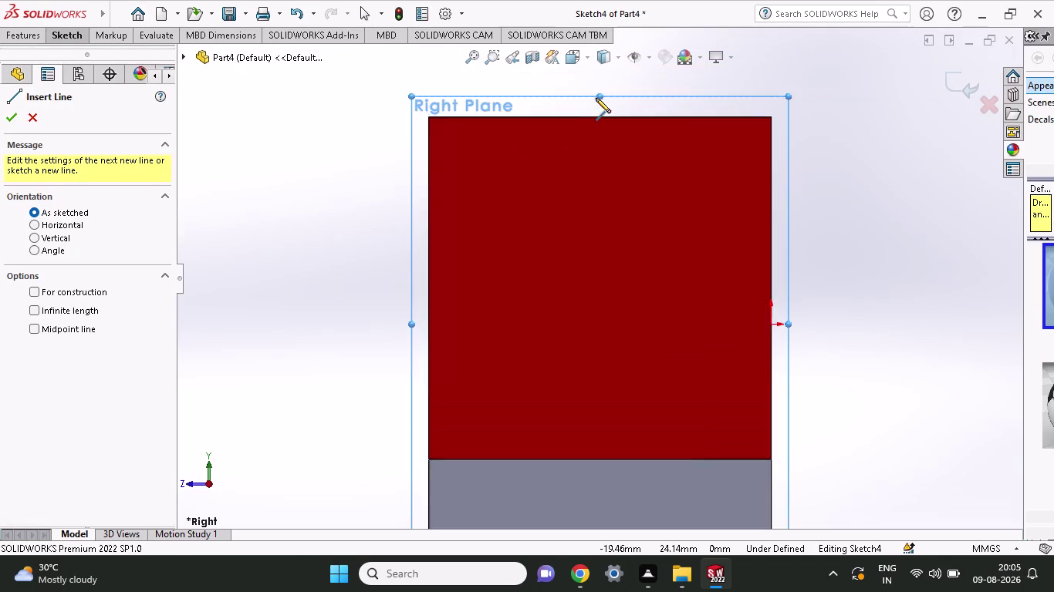
scroll(down, 3)
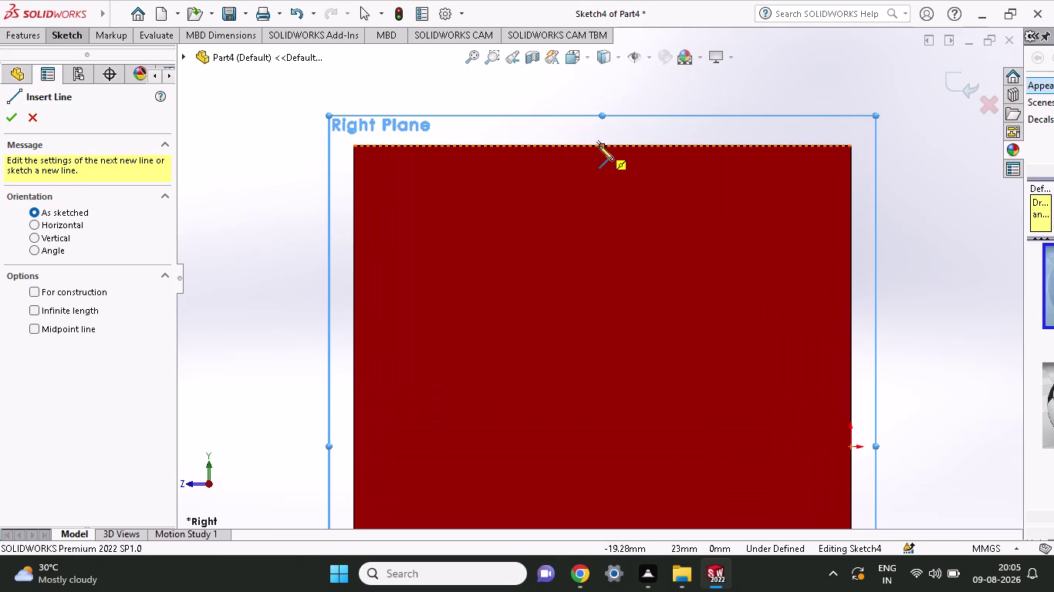
click(70, 33)
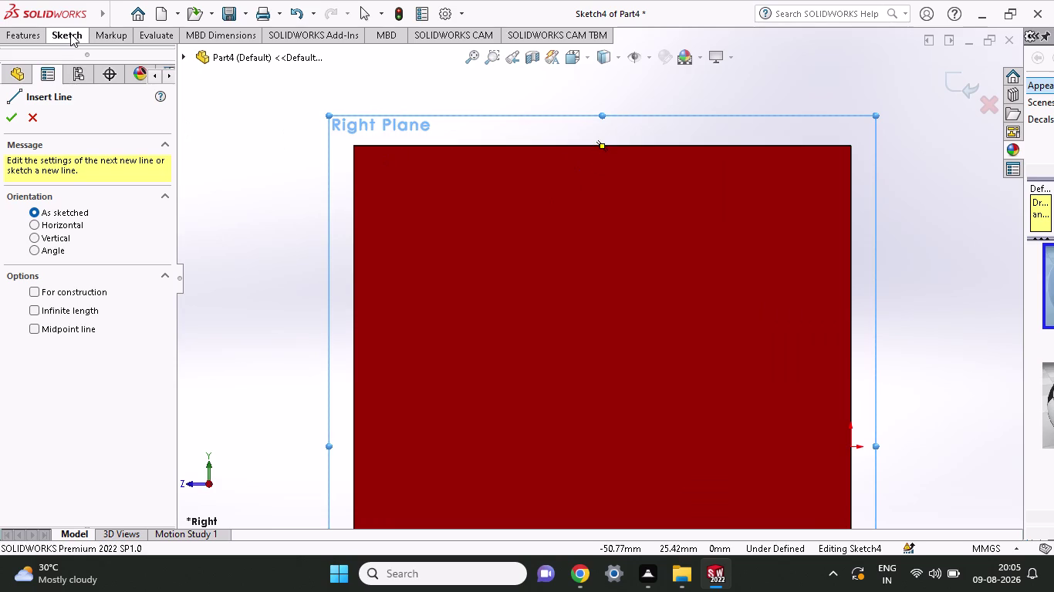
click(605, 147)
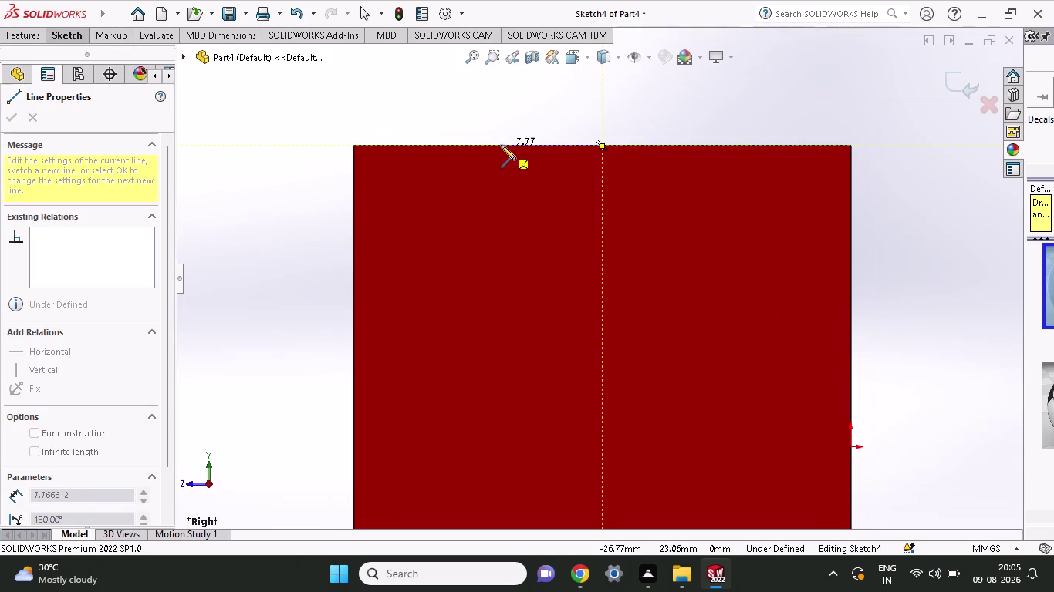
click(501, 145)
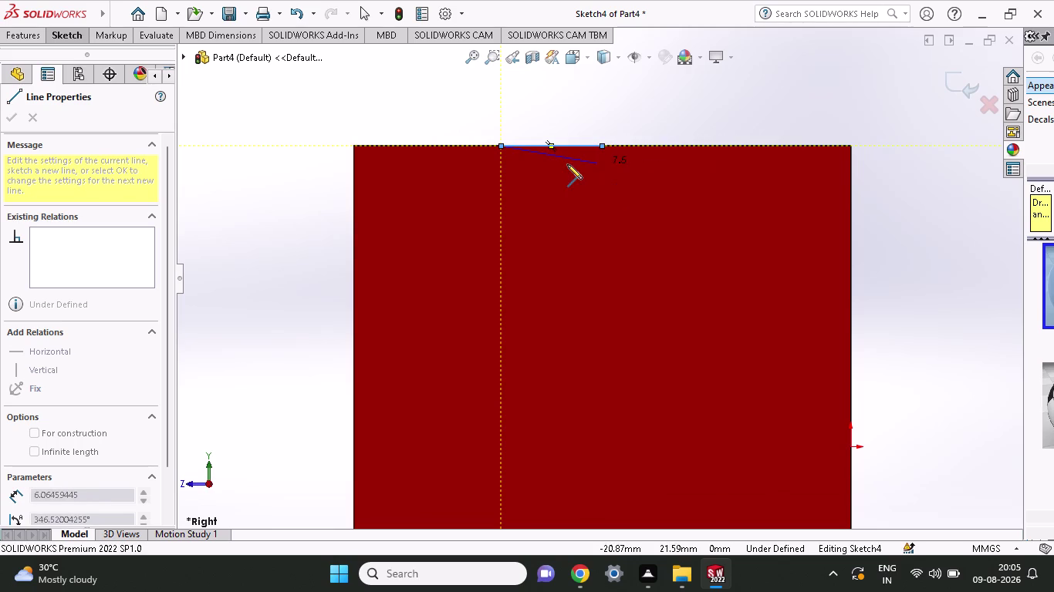
right_click(546, 94)
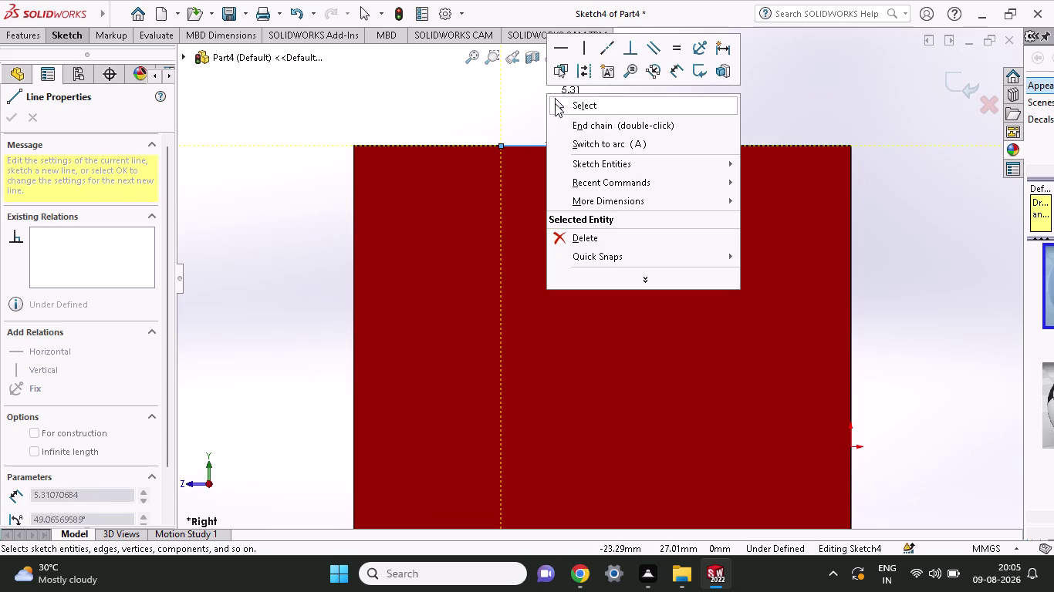
click(555, 104)
Draw a second line rightward from the top-edge midpoint.
click(97, 33)
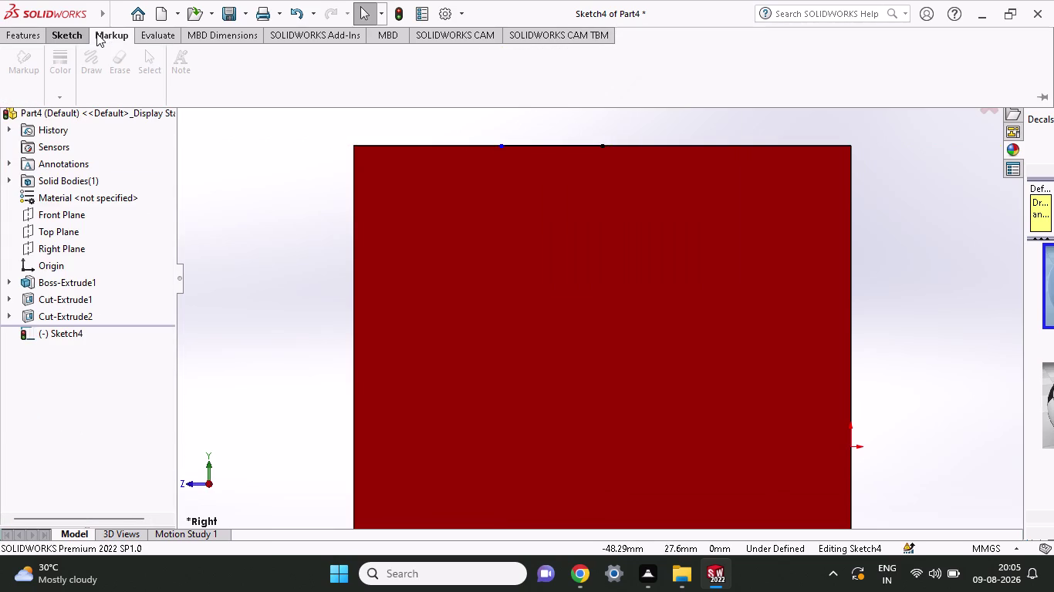
click(69, 33)
click(93, 55)
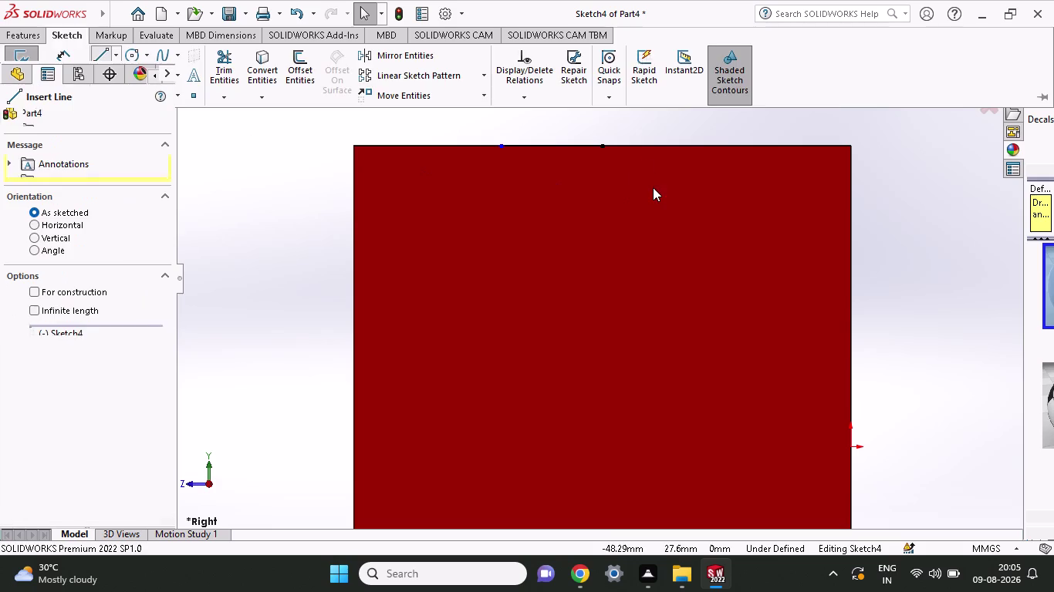
click(600, 143)
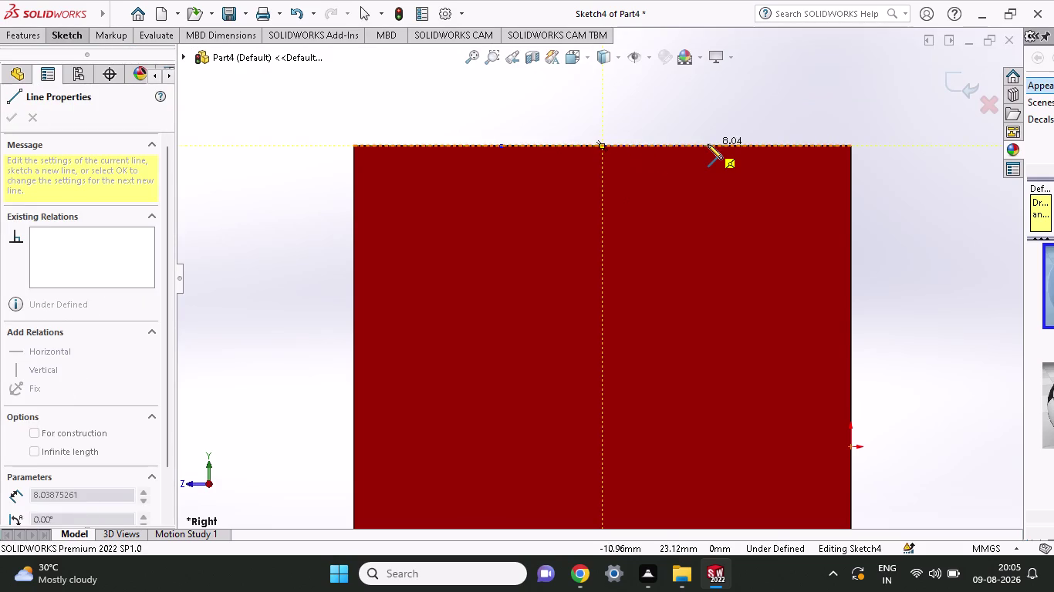
click(693, 144)
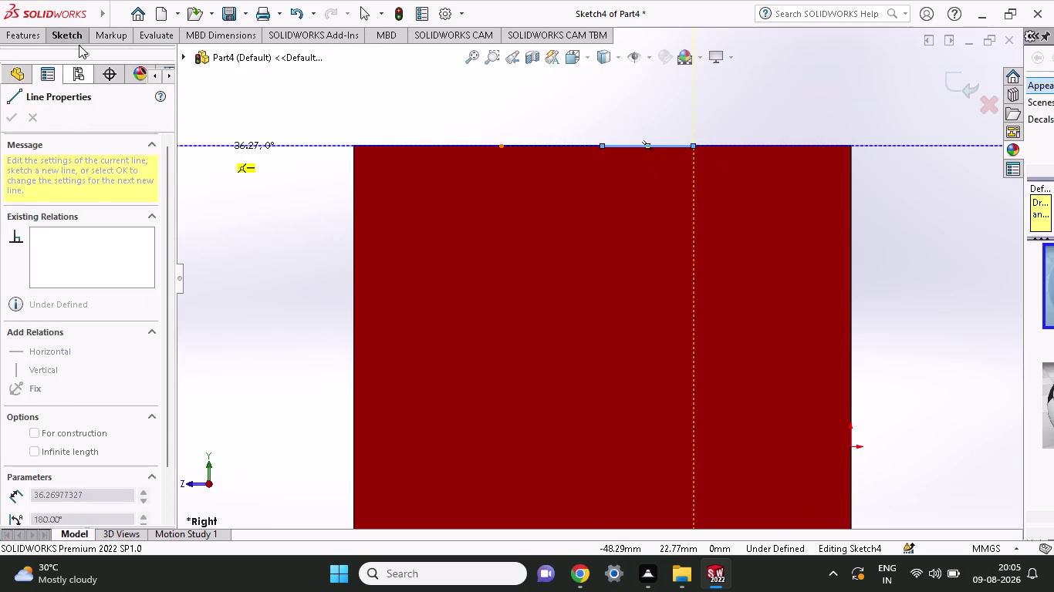
click(78, 39)
click(52, 66)
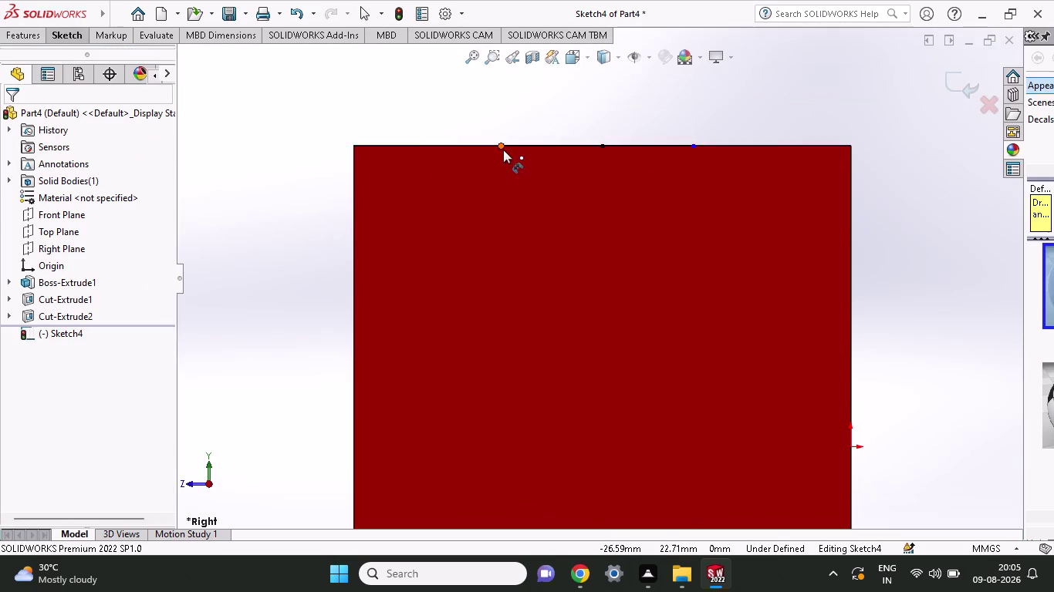
Place a length dimension for the left segment above the top edge.
click(499, 146)
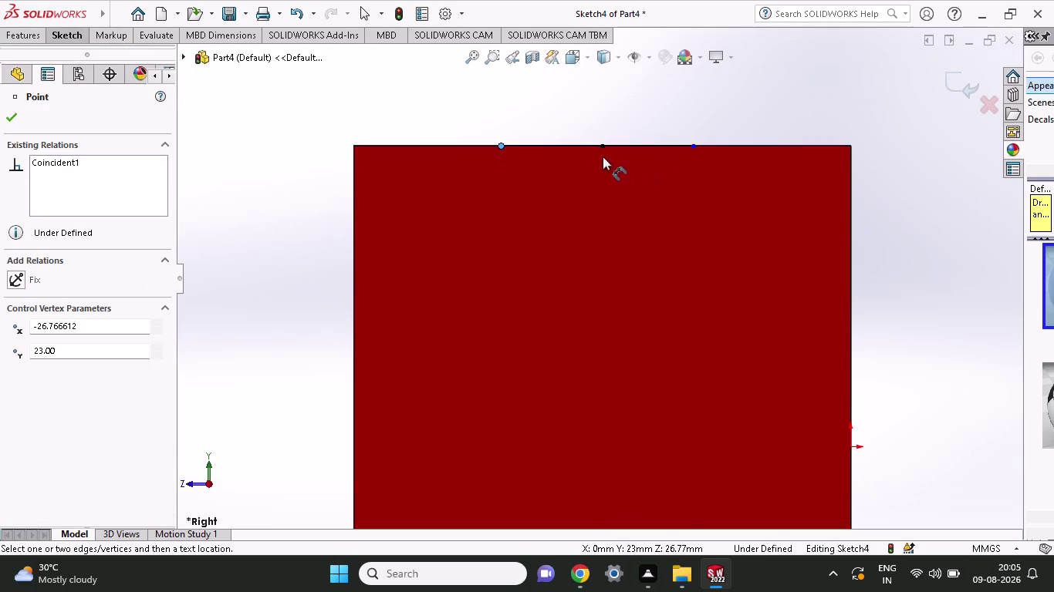
click(603, 148)
click(604, 102)
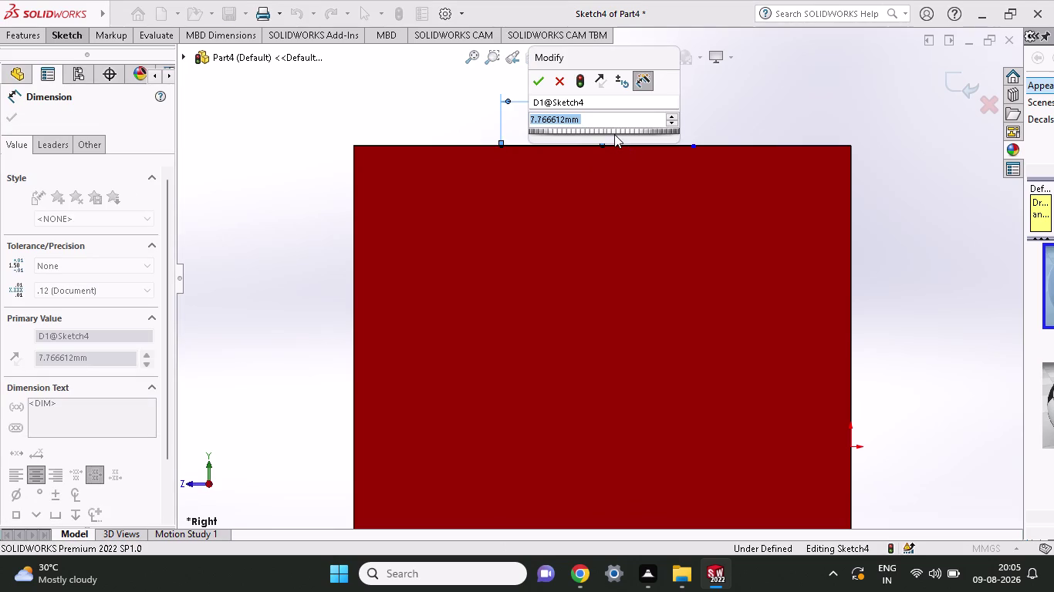
Set the left and right top-edge segments to 7 mm each, fully defining Sketch4.
key(7)
key(Return)
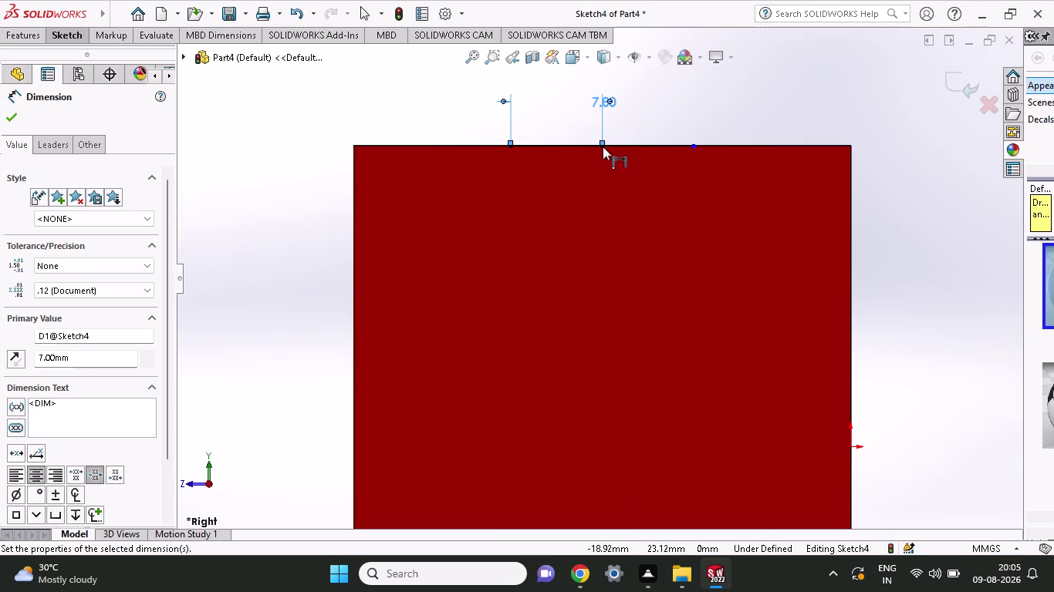
click(602, 148)
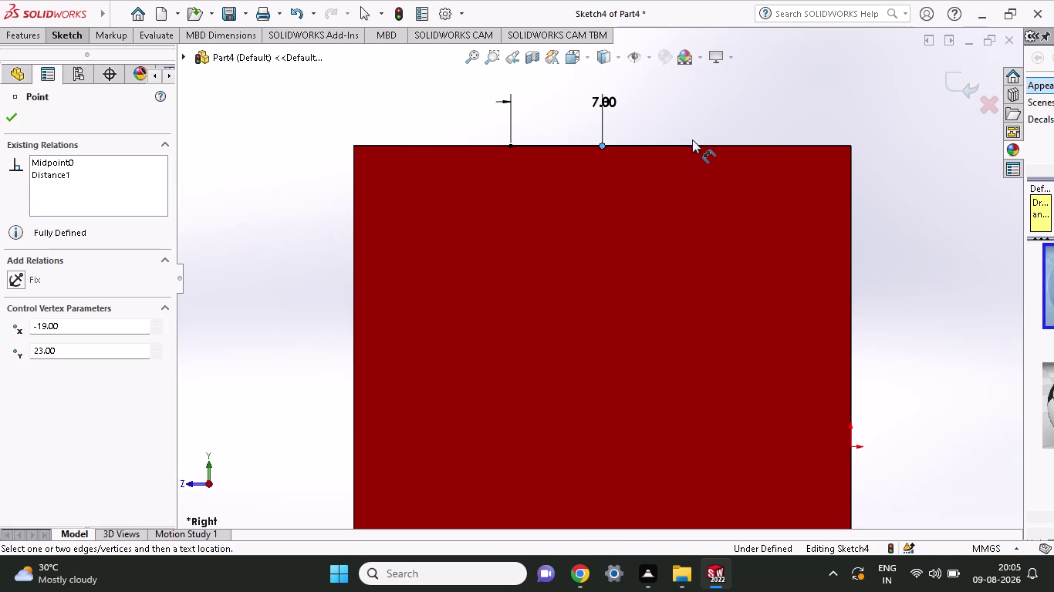
click(693, 145)
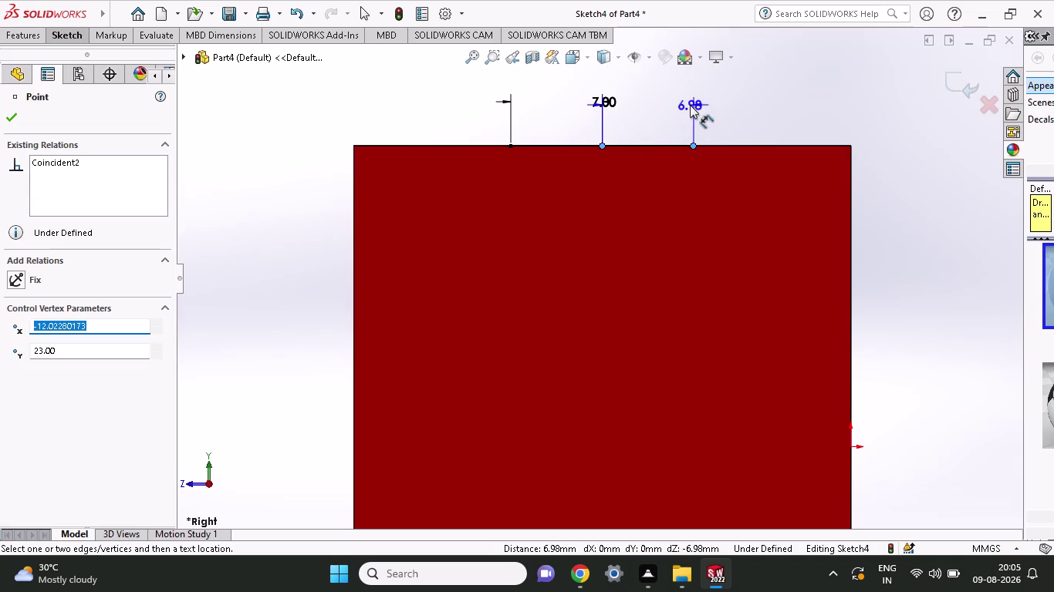
click(693, 101)
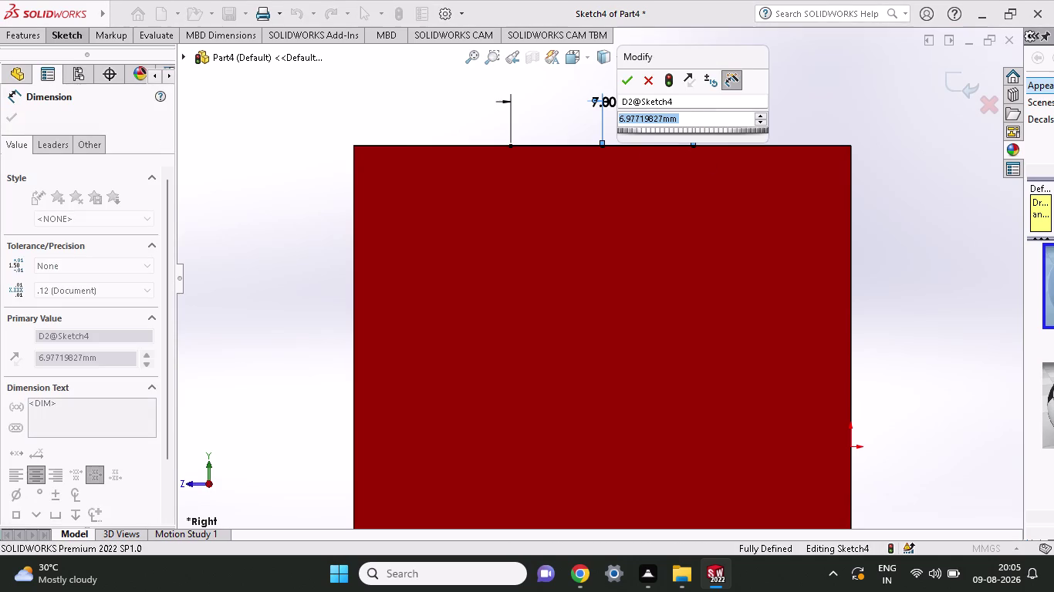
key(7)
key(Return)
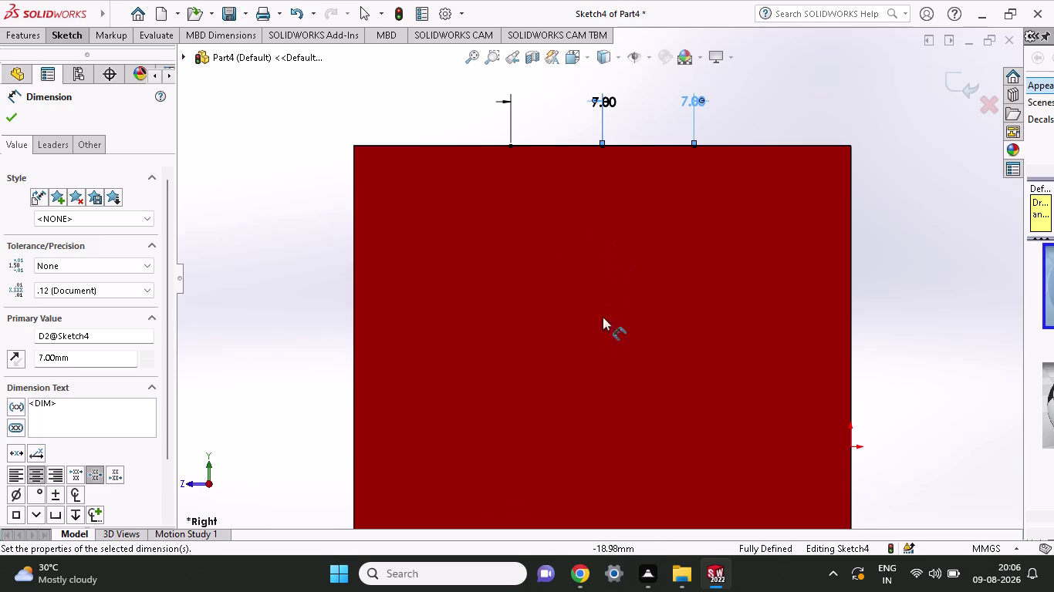
scroll(up, 3)
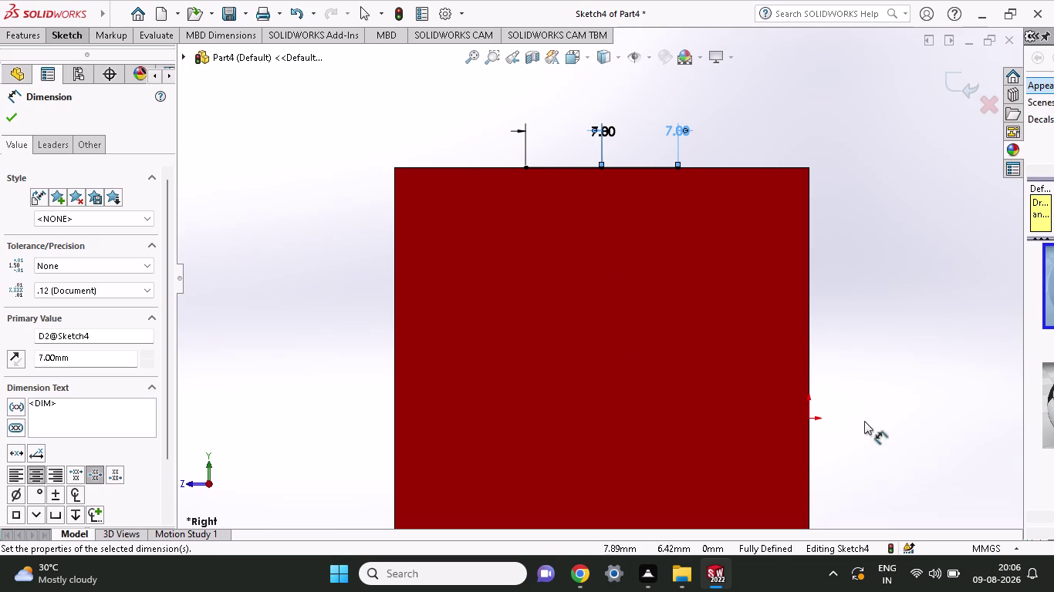
scroll(up, 3)
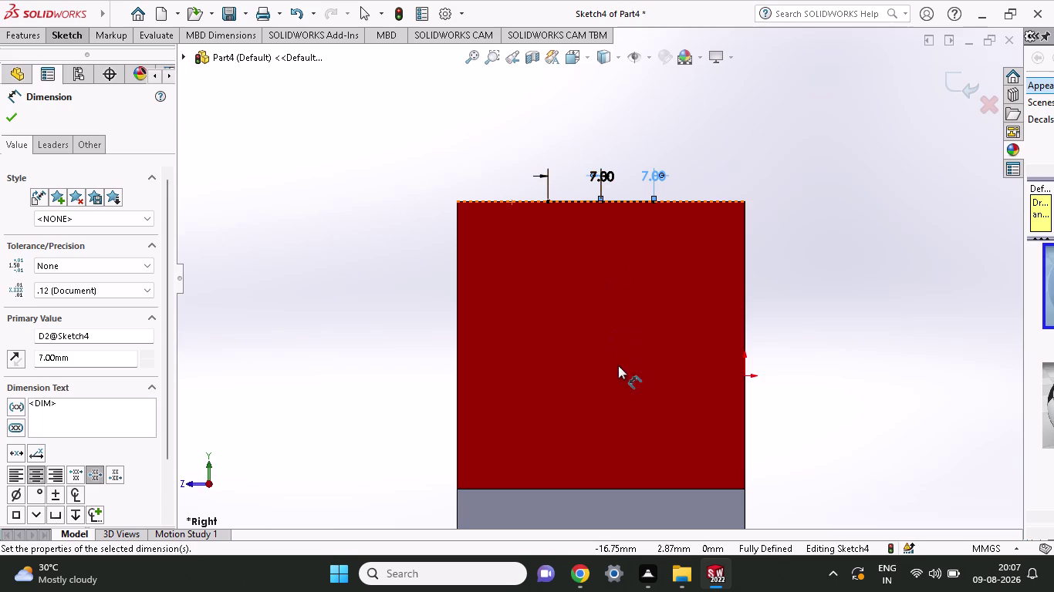
scroll(down, 3)
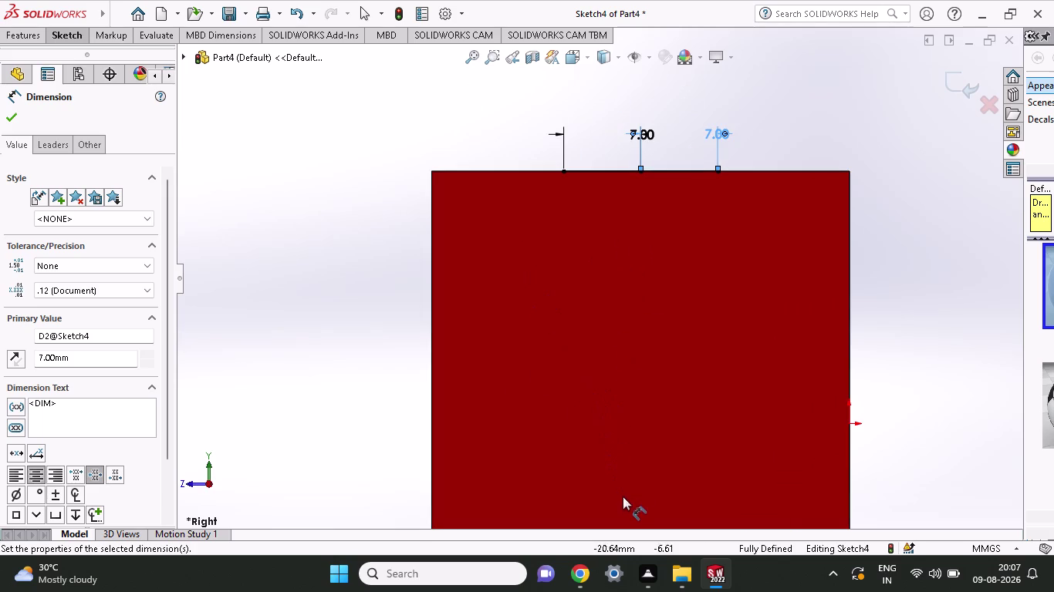
scroll(up, 3)
scroll(up, 3)
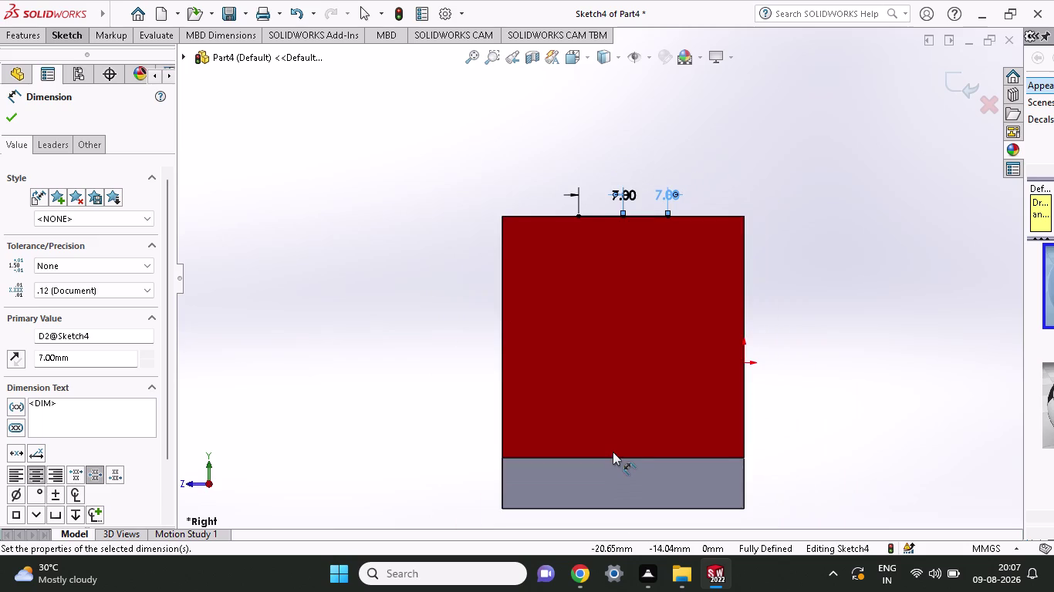
scroll(down, 3)
scroll(down, 3)
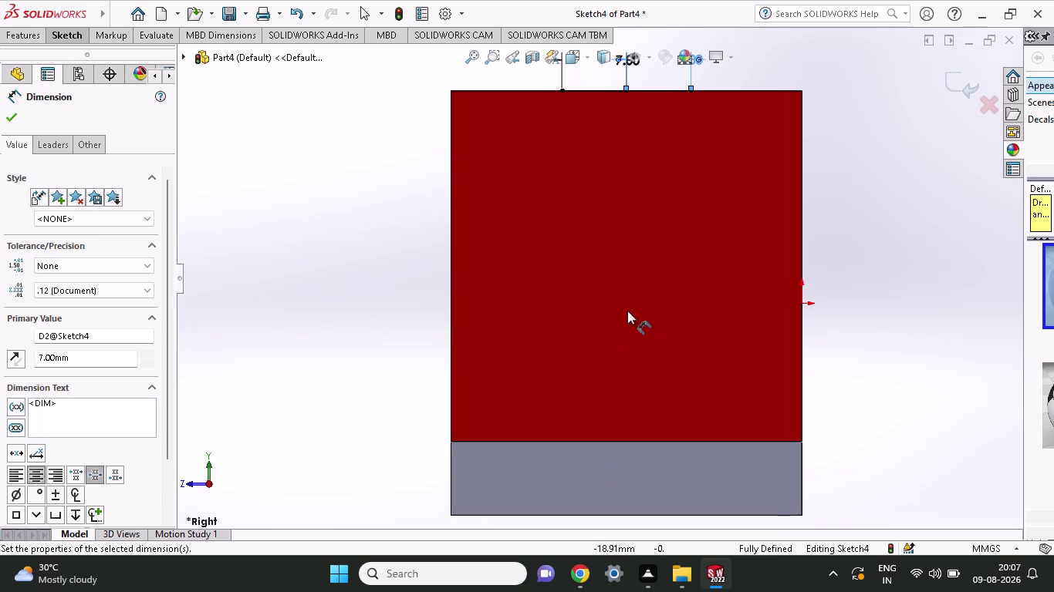